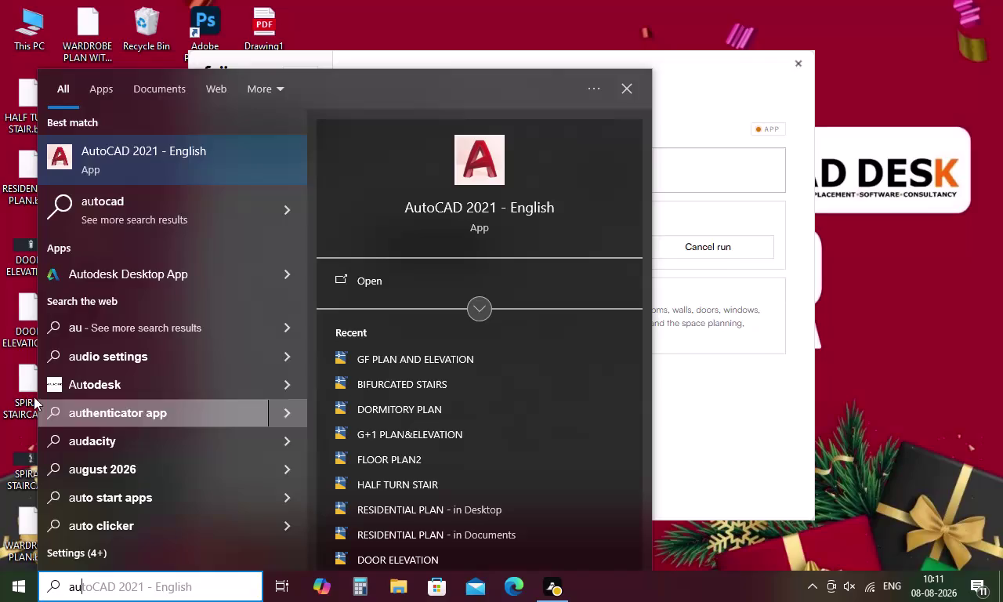
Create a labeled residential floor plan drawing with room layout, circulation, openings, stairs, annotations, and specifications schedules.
Launch AutoCAD 2021 - English from the Start menu search results.
double_click(128, 146)
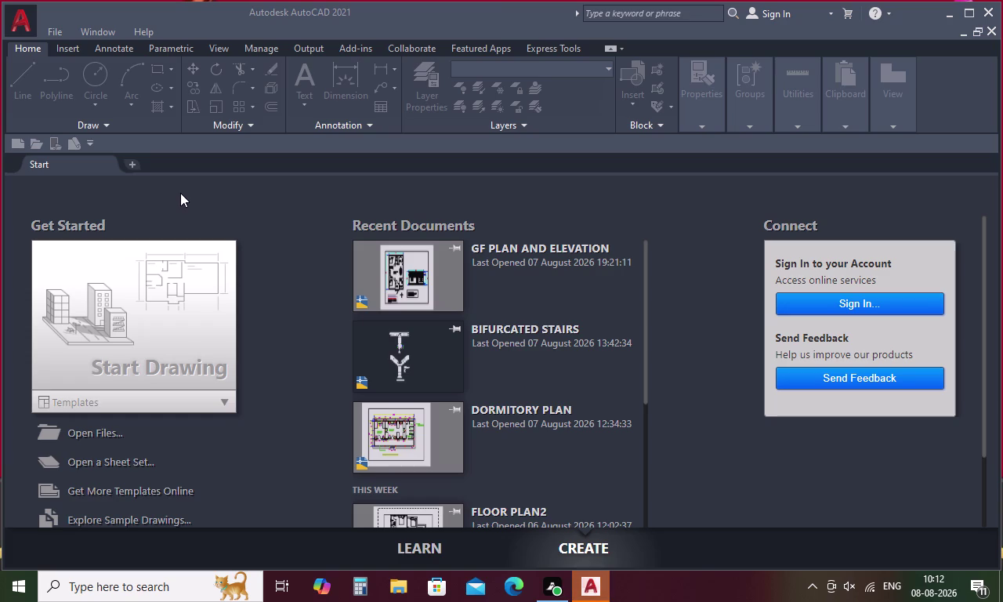
Open a new blank Drawing1 with Start Drawing on the start page.
double_click(145, 369)
double_click(145, 369)
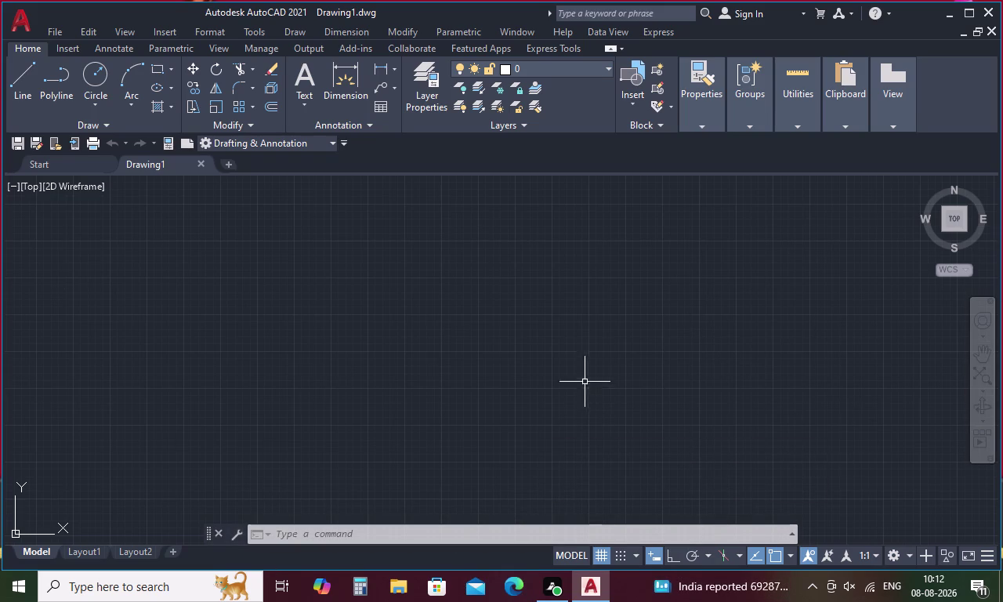
middle_drag(584, 378, 753, 397)
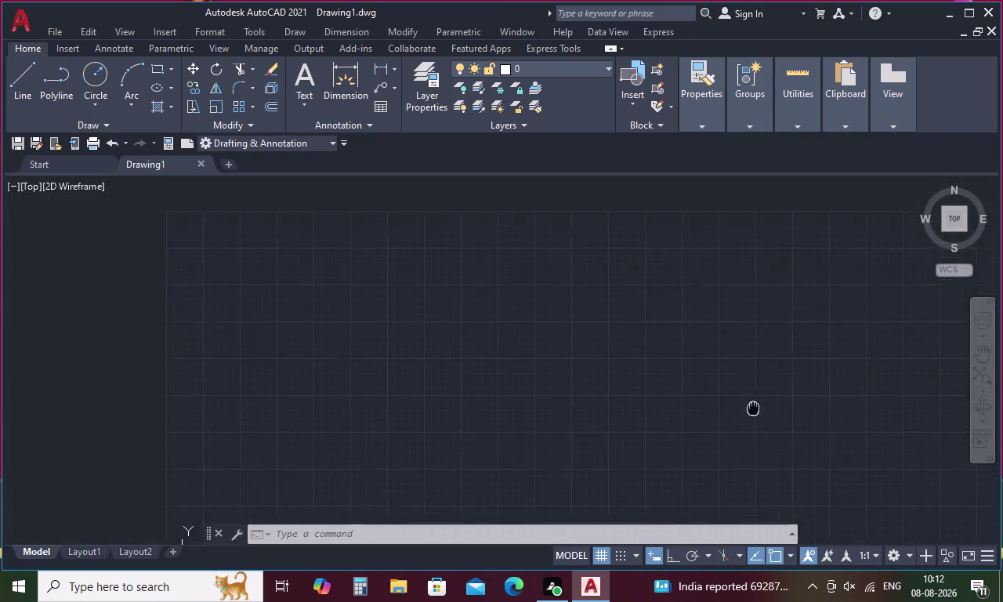
middle_drag(753, 397, 714, 555)
scroll(down, 3)
scroll(down, 3)
scroll(down, 3)
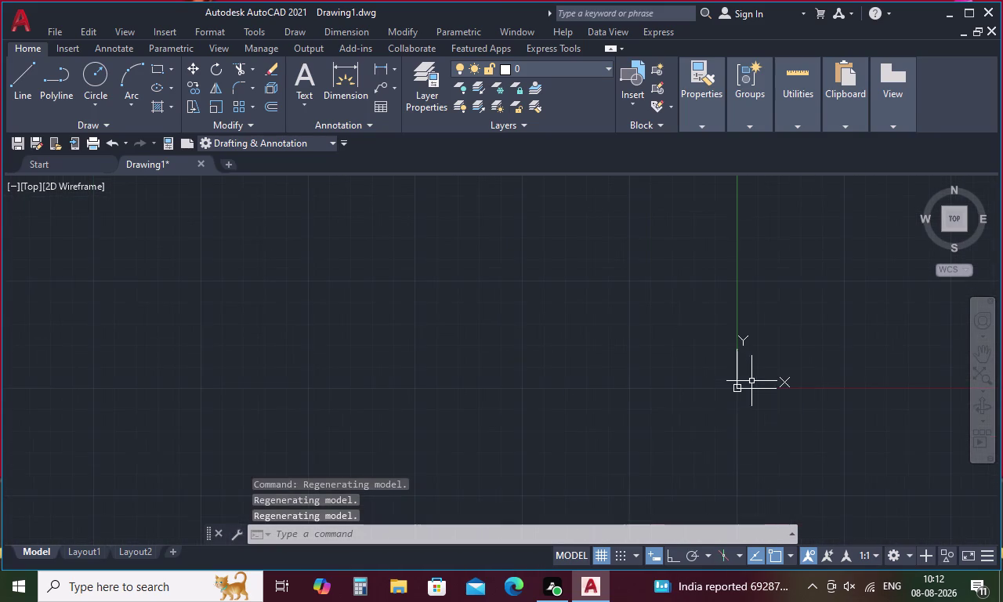
middle_drag(838, 358, 97, 522)
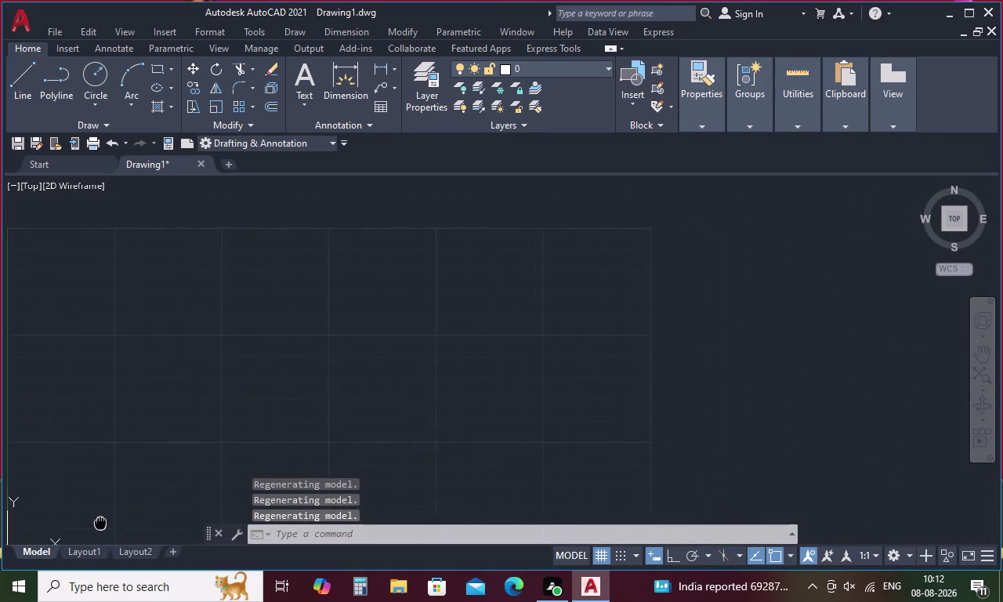
middle_drag(97, 522, 88, 524)
scroll(down, 3)
middle_drag(737, 348, 379, 449)
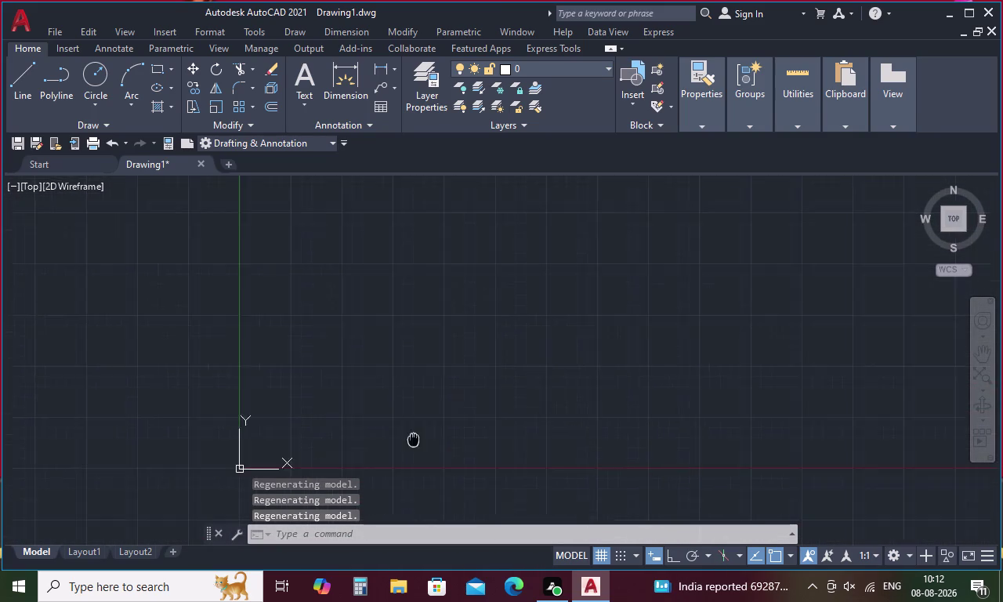
middle_drag(379, 449, 188, 509)
scroll(down, 3)
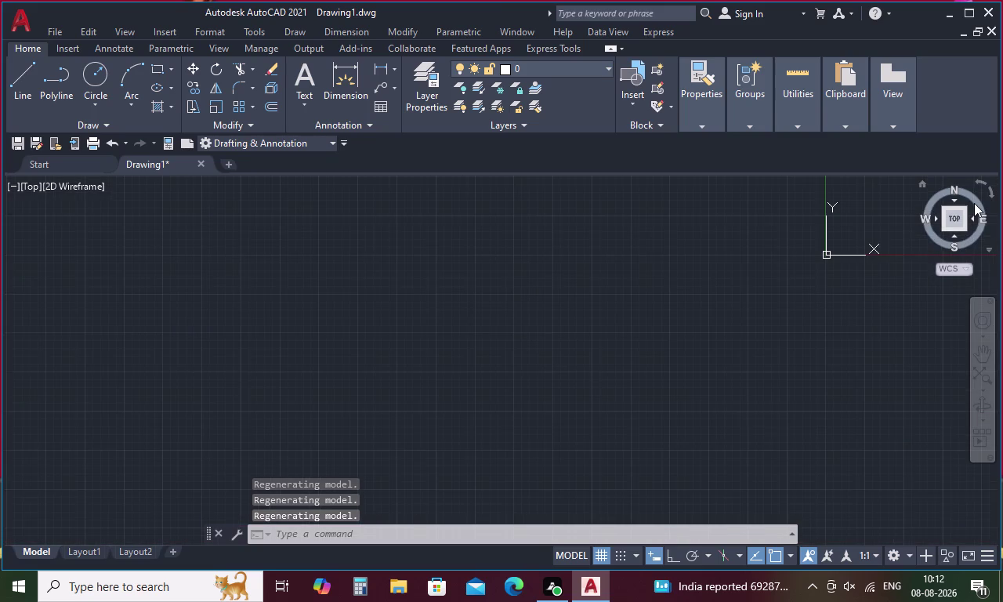
middle_drag(974, 203, 93, 471)
scroll(down, 3)
scroll(down, 3)
scroll(down, 3)
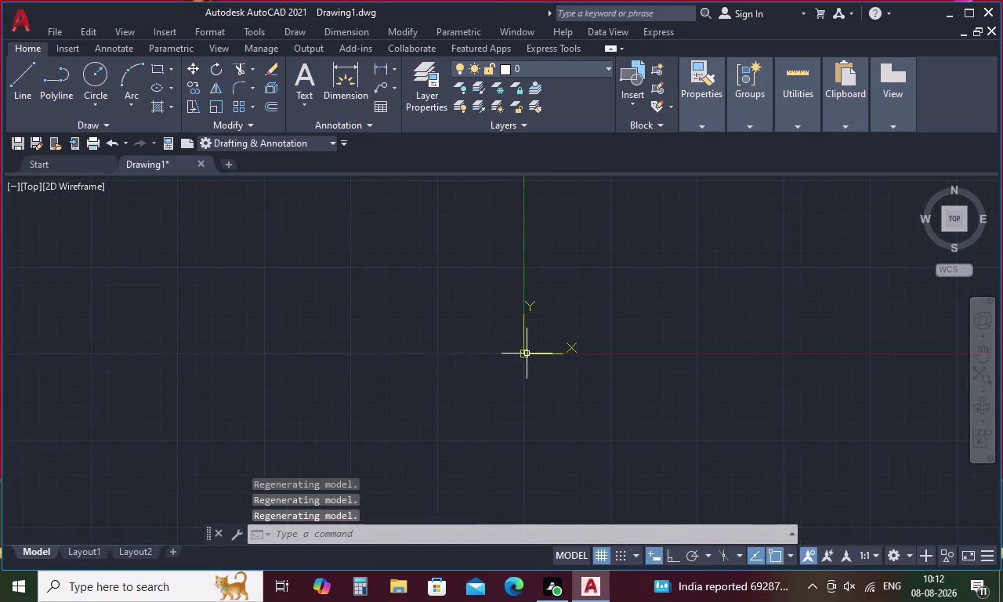
scroll(down, 3)
scroll(down, 3)
scroll(down, 3)
scroll(down, 3)
scroll(down, 3)
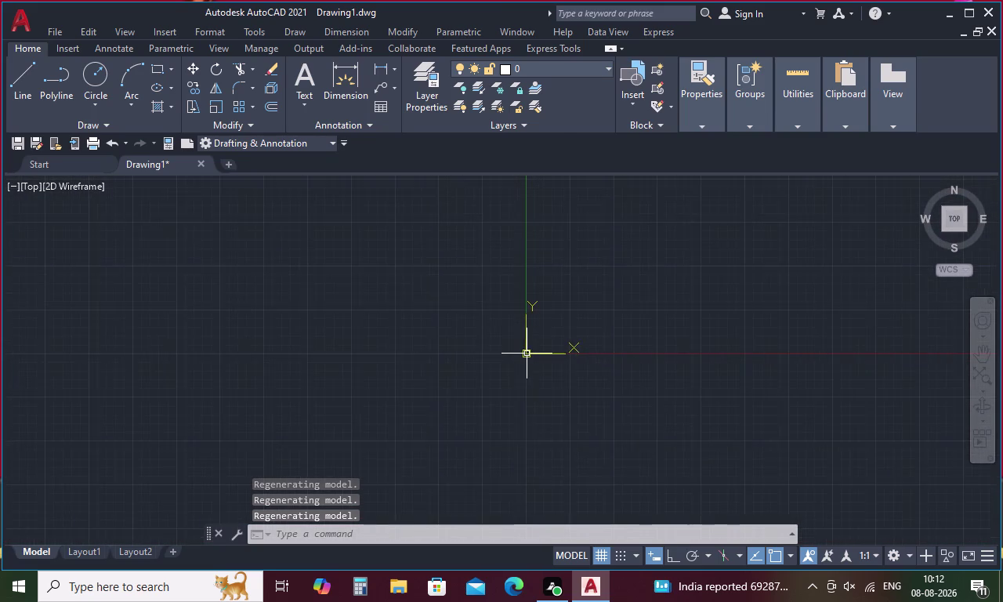
scroll(down, 3)
scroll(down, 3)
scroll(down, 3)
scroll(down, 3)
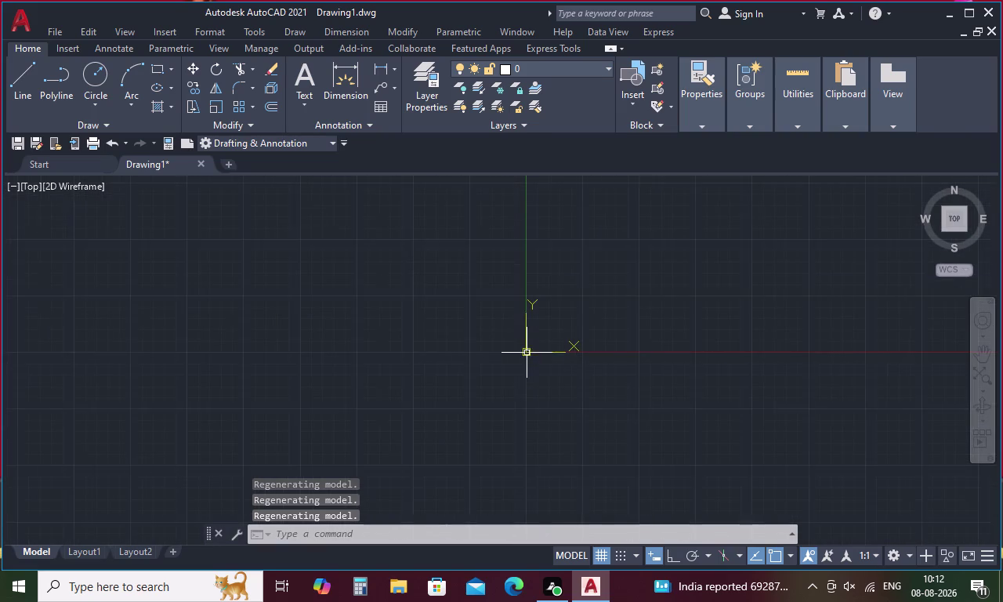
scroll(down, 3)
middle_drag(532, 351, 21, 496)
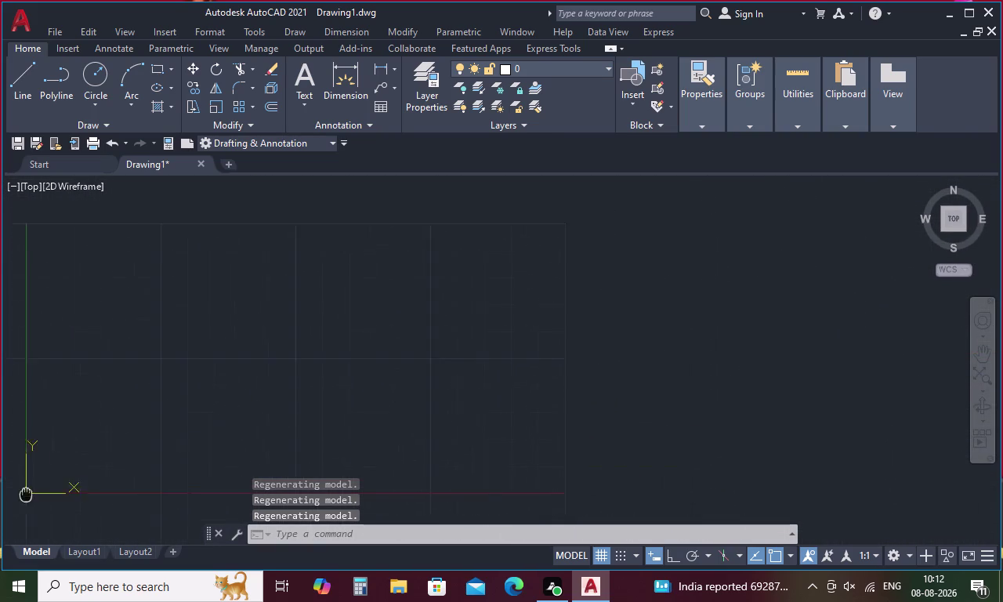
middle_drag(22, 495, 16, 498)
scroll(down, 3)
scroll(up, 3)
scroll(down, 3)
scroll(up, 3)
scroll(down, 3)
scroll(up, 3)
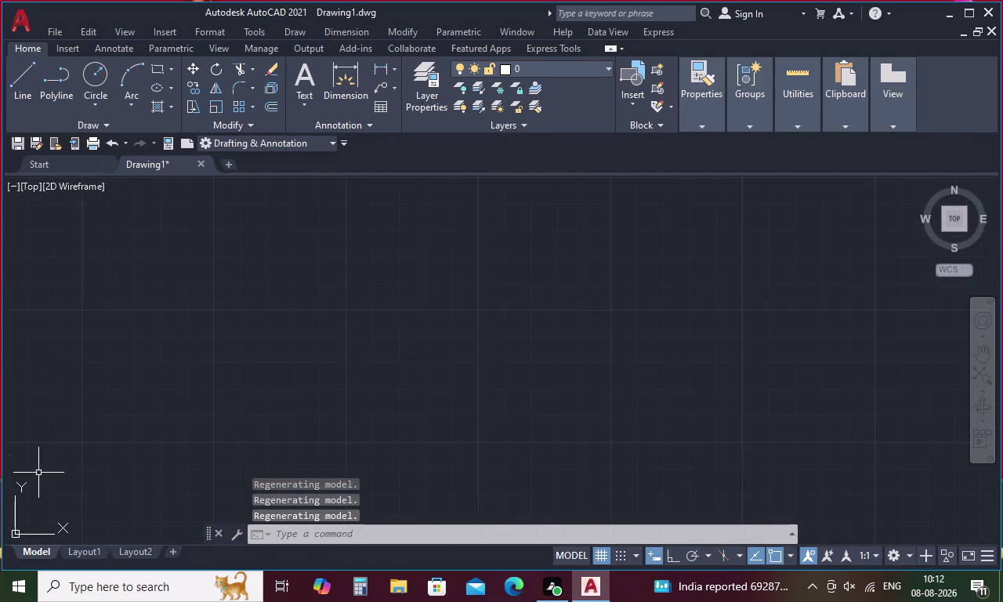
scroll(up, 3)
scroll(up, 3)
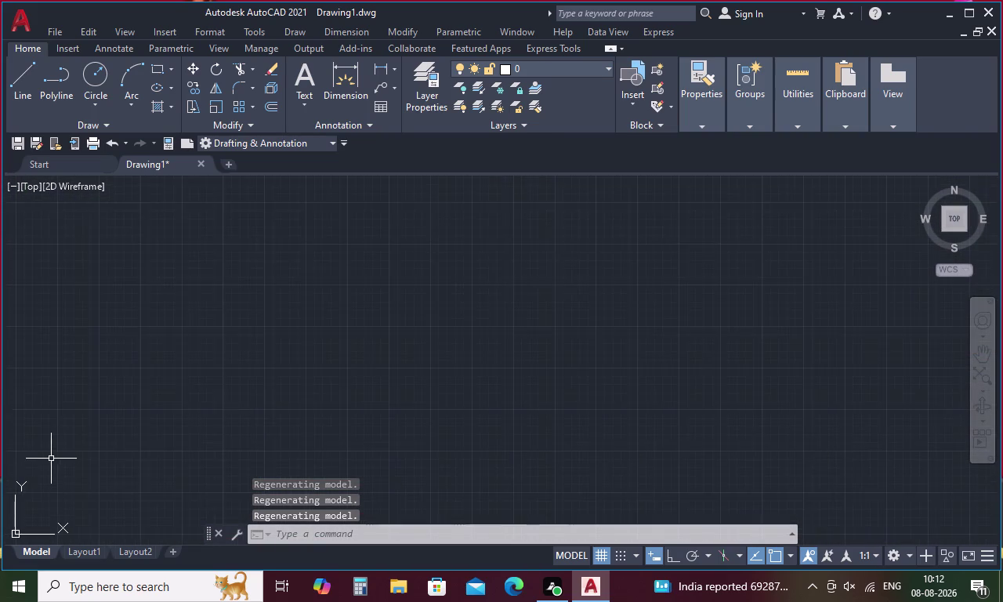
scroll(up, 3)
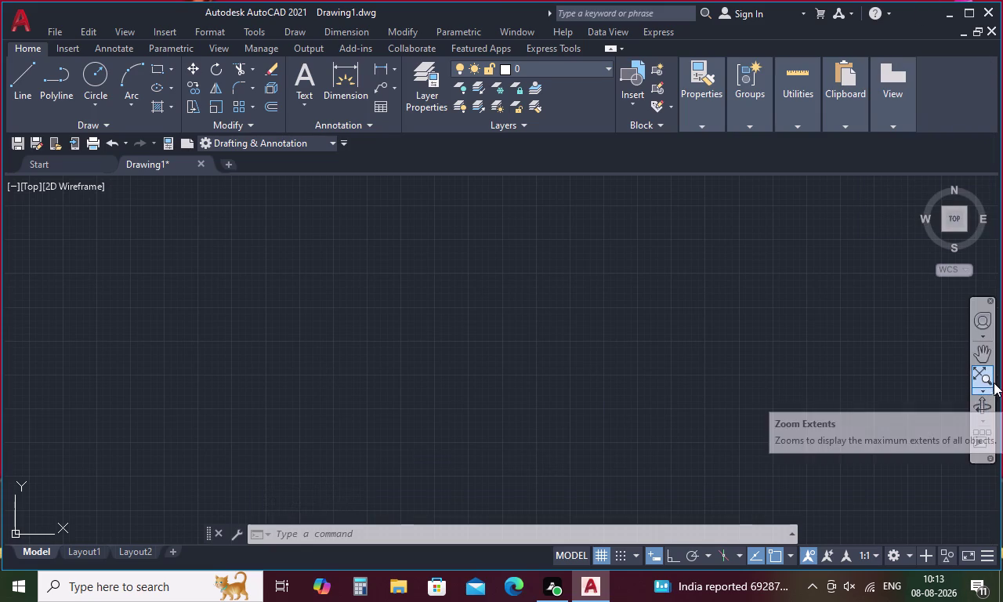
key(Escape)
text(l)
key(space)
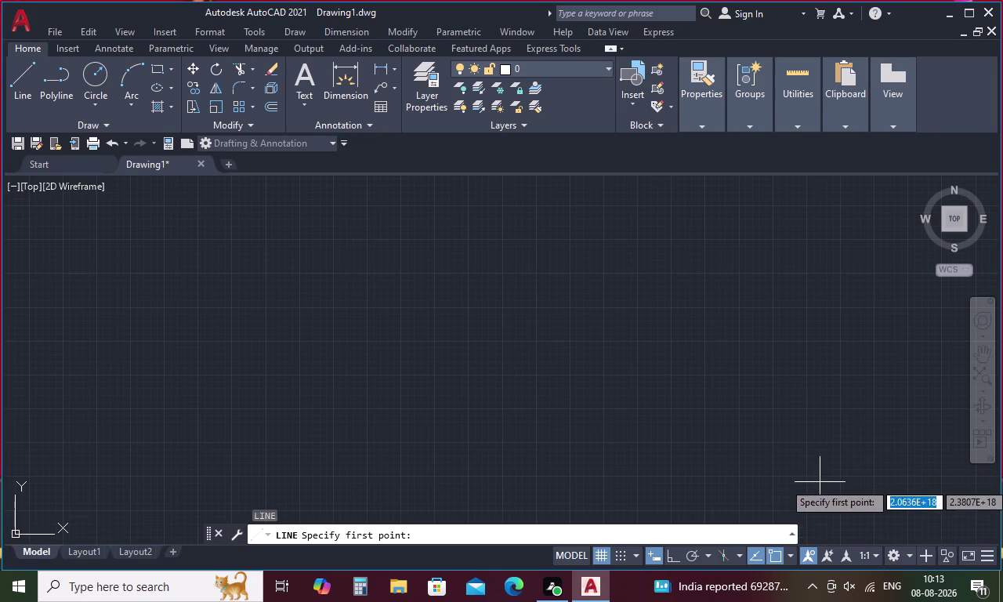
key(Escape)
key(l)
key(space)
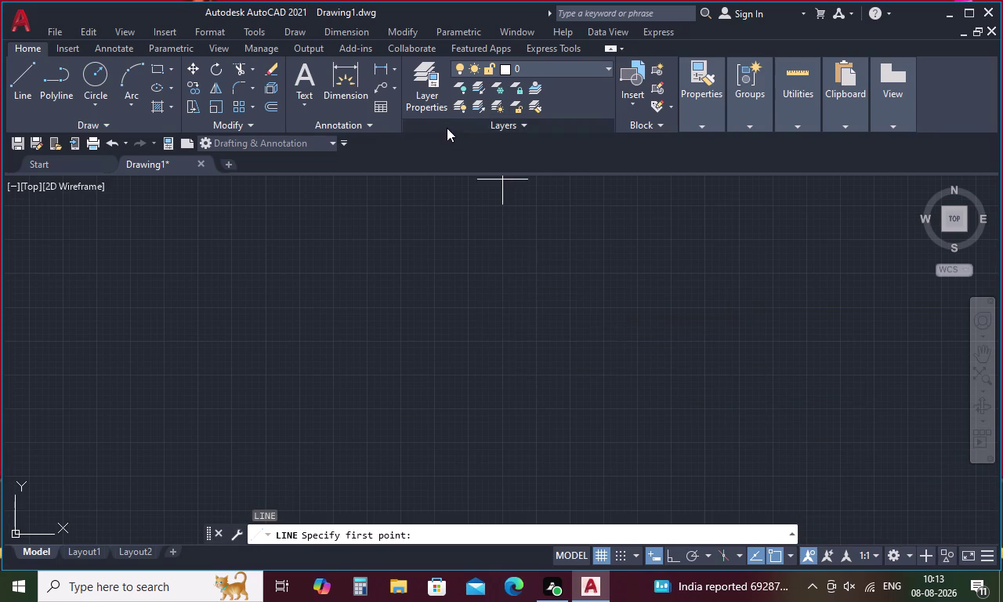
click(385, 227)
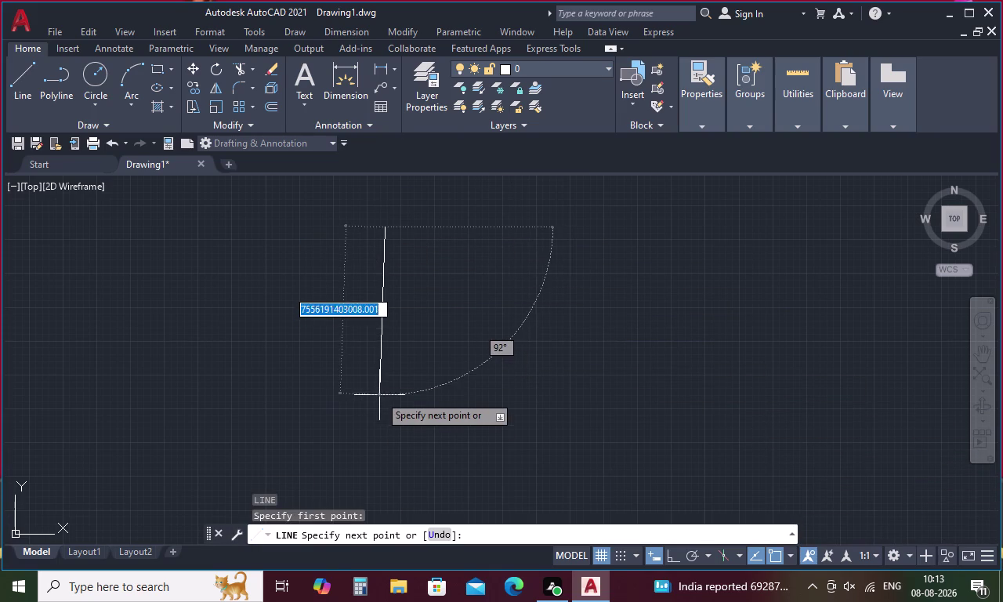
key(F8)
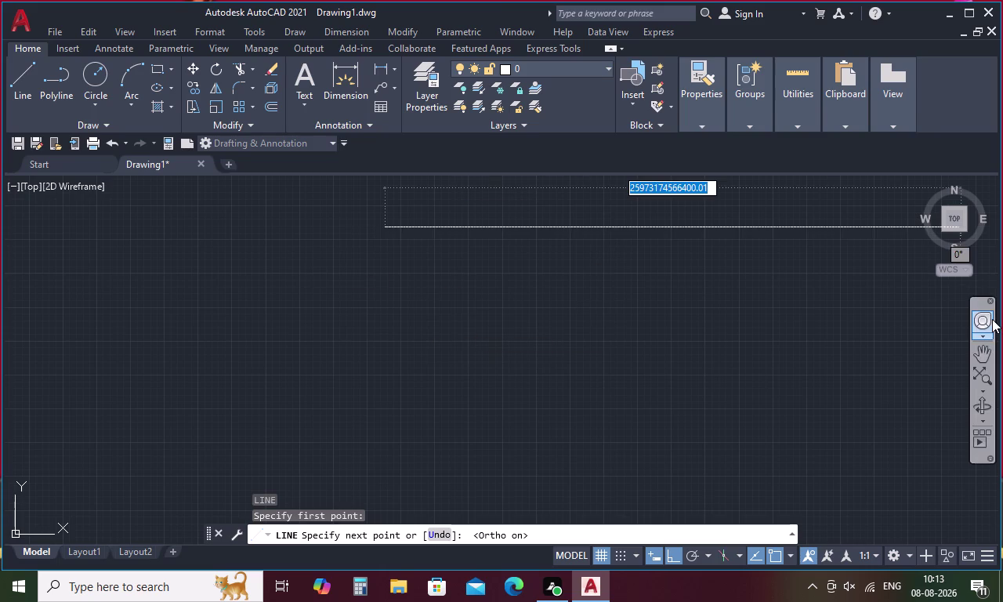
text(11)
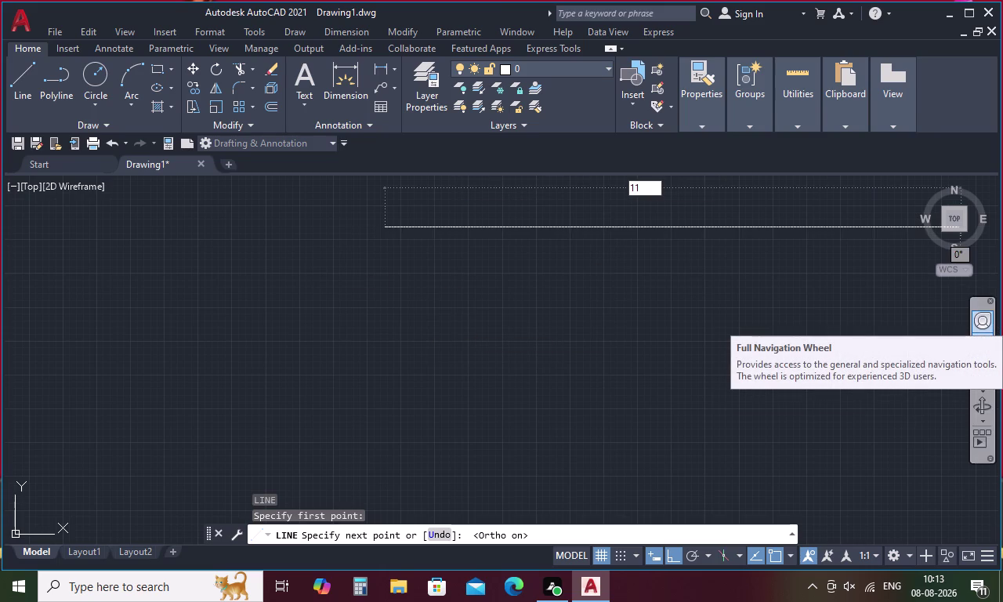
key(apostrophe)
text(6)
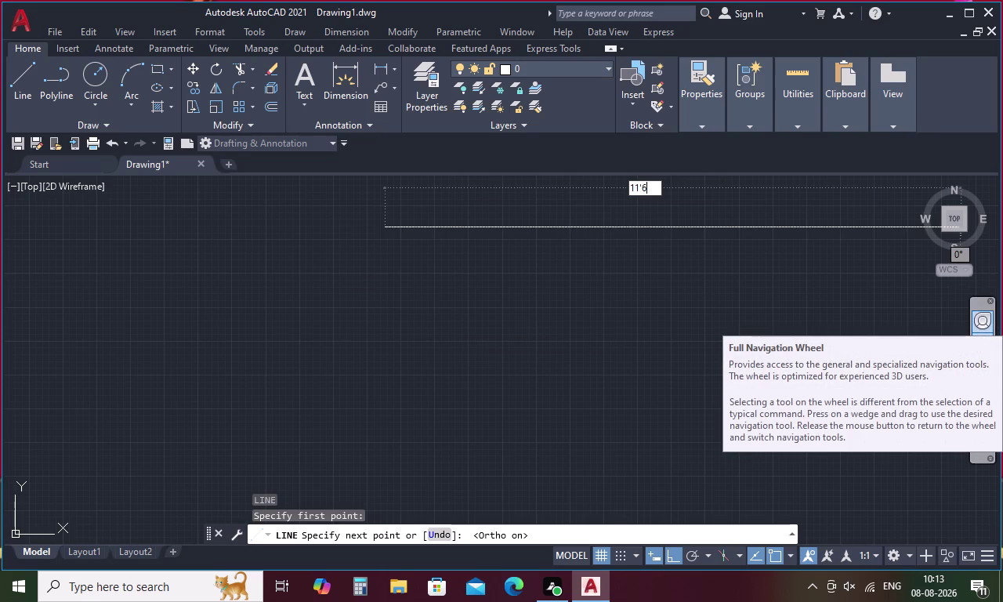
text(0")
key(Return)
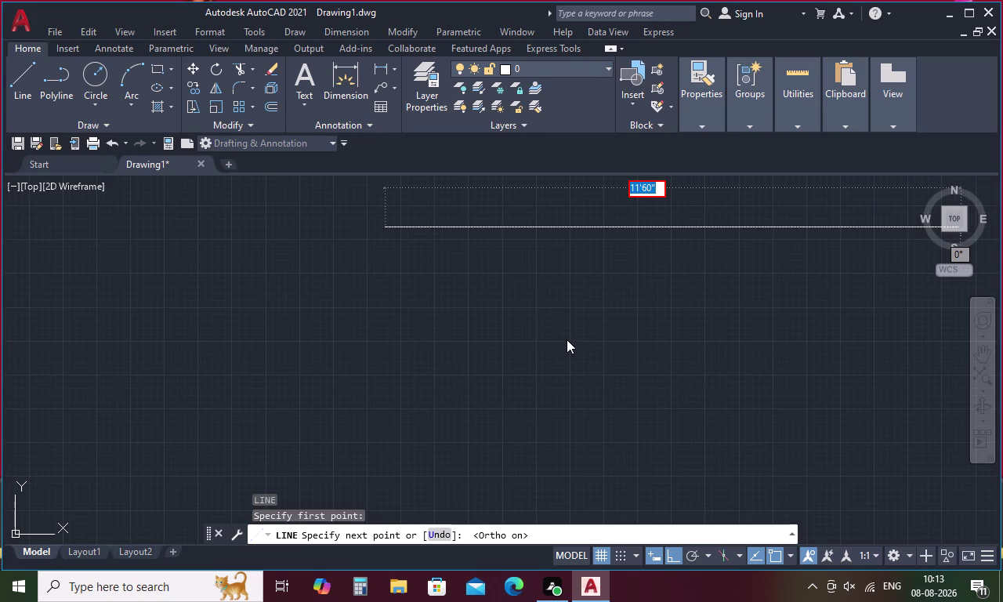
key(Escape)
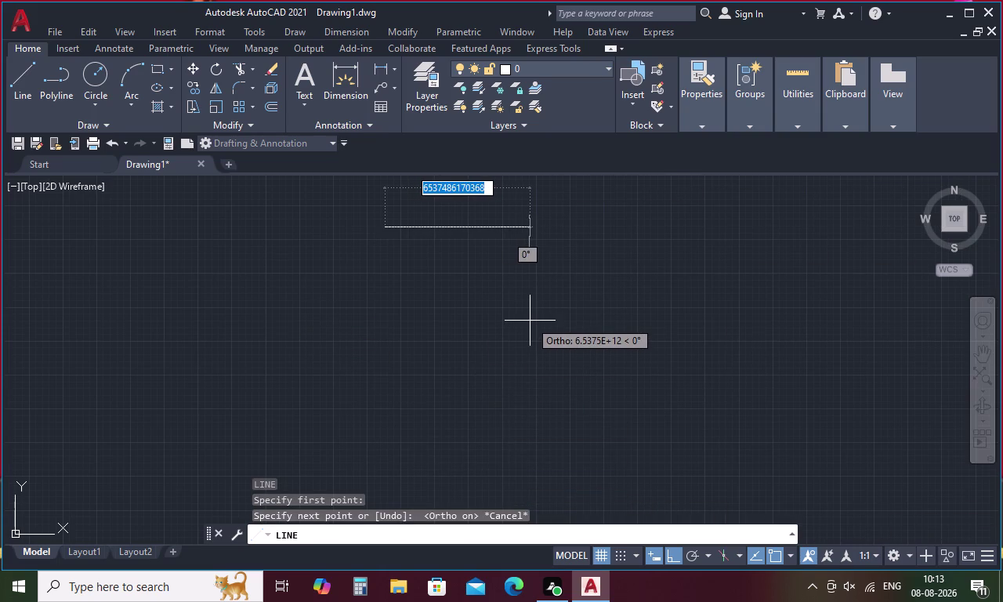
key(Escape)
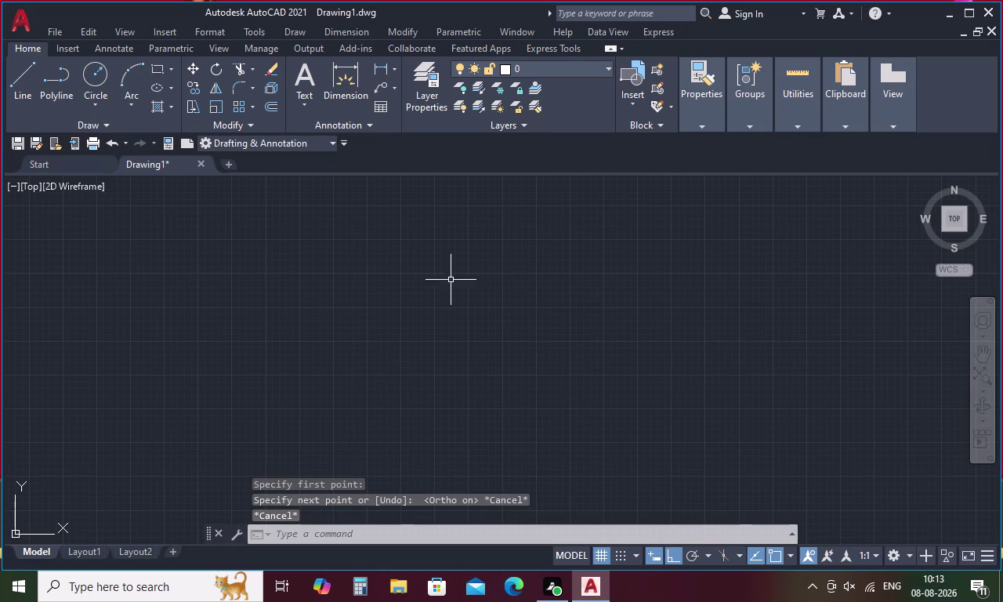
Zoom to show the whole drawing area and pan the origin toward the lower left.
scroll(up, 3)
scroll(down, 3)
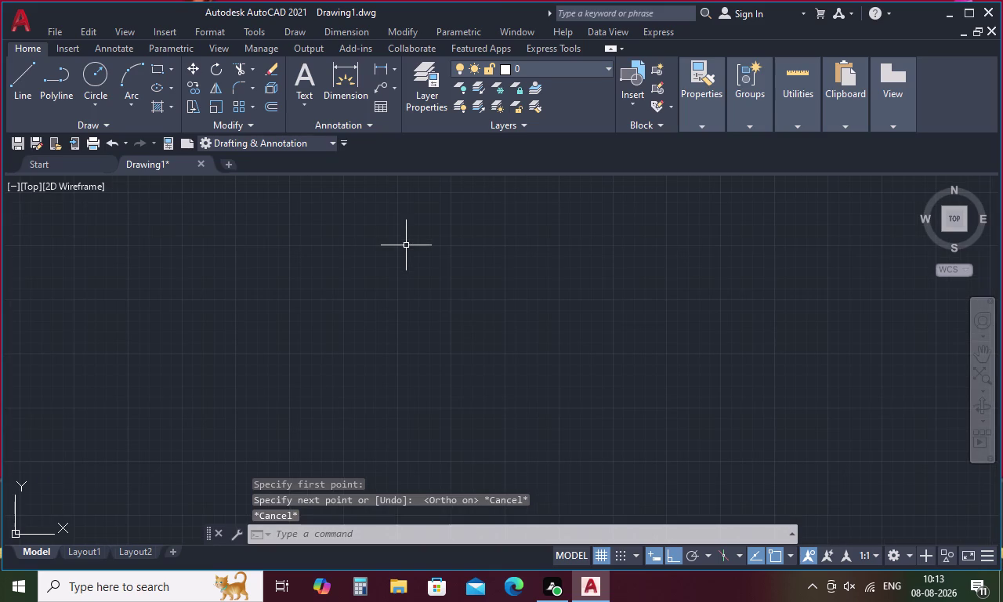
key(z)
key(space)
key(a)
key(space)
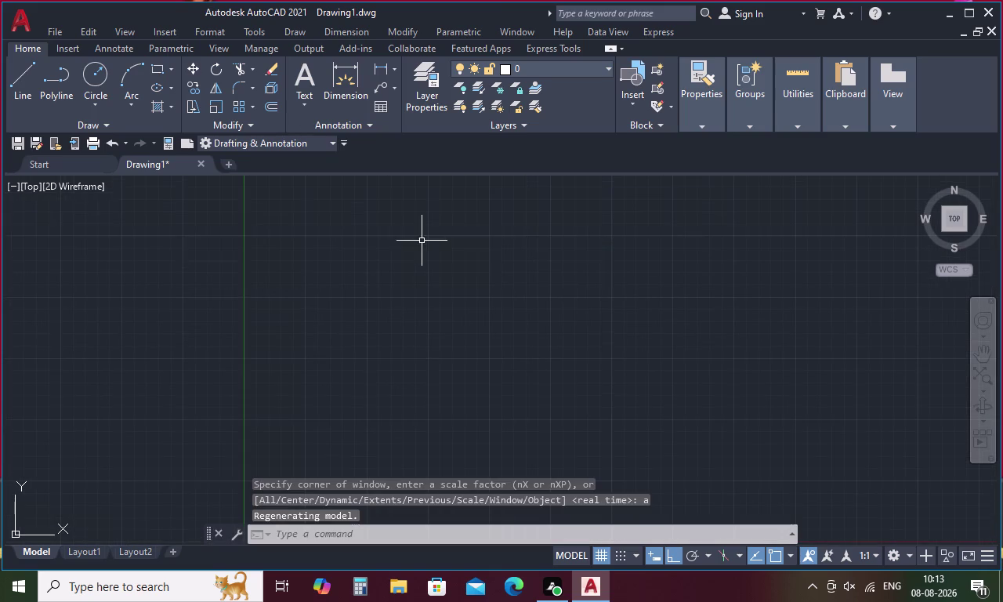
scroll(down, 3)
middle_drag(499, 247, 202, 397)
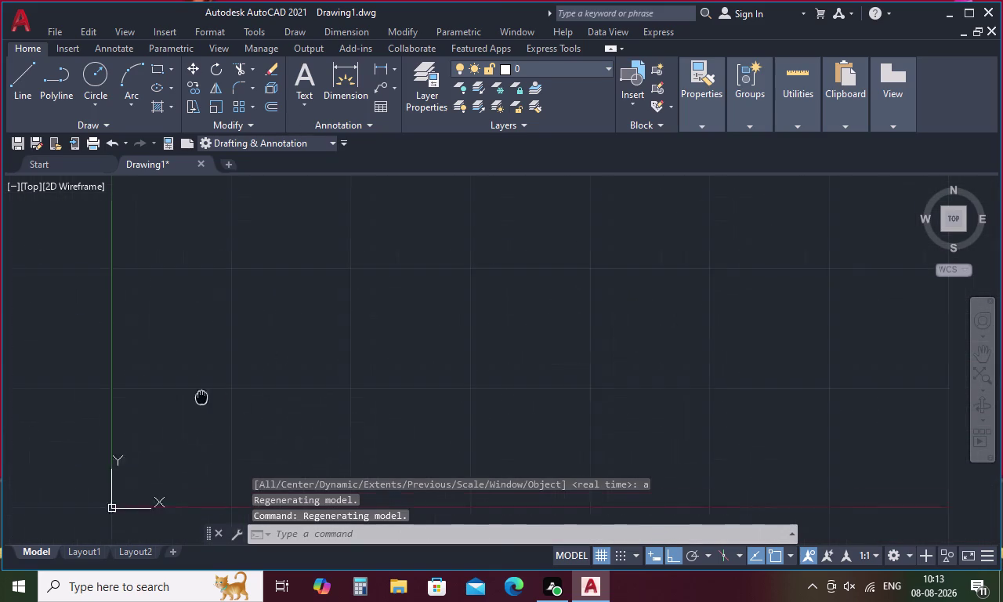
middle_drag(201, 397, 117, 460)
Start a 25' wall line from a picked point, then cancel it.
text(l)
key(space)
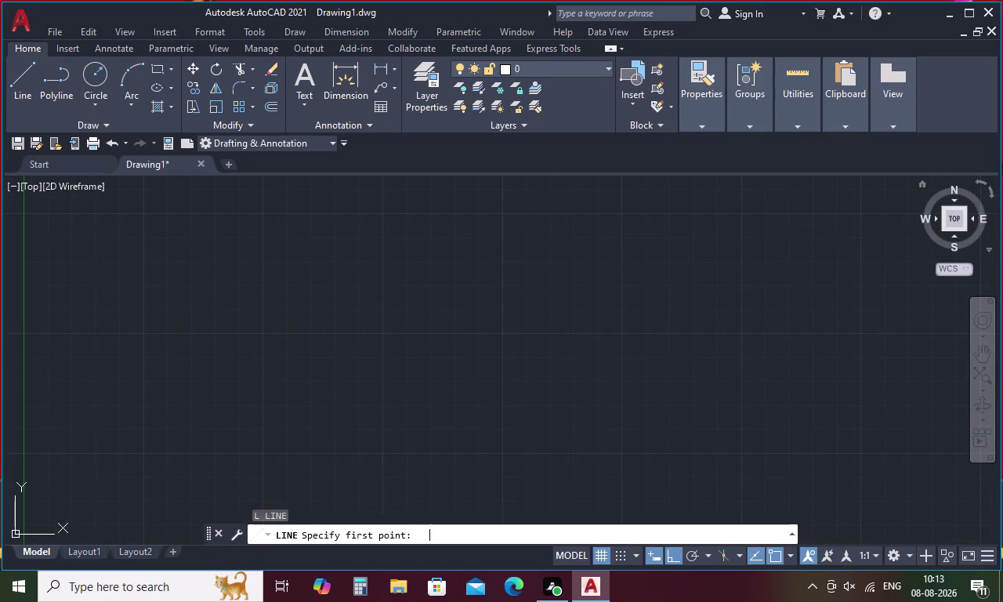
click(290, 241)
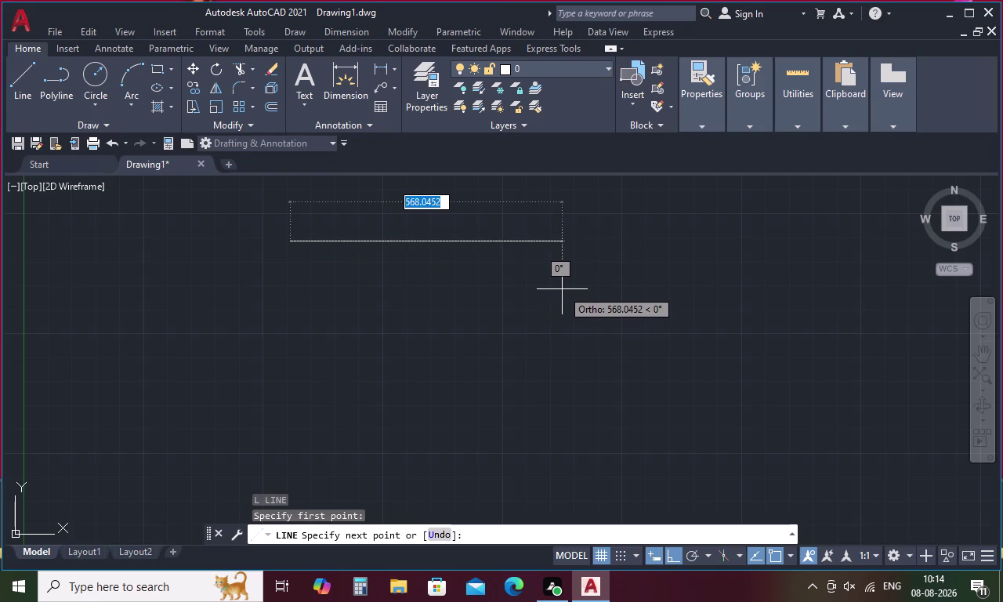
text(25)
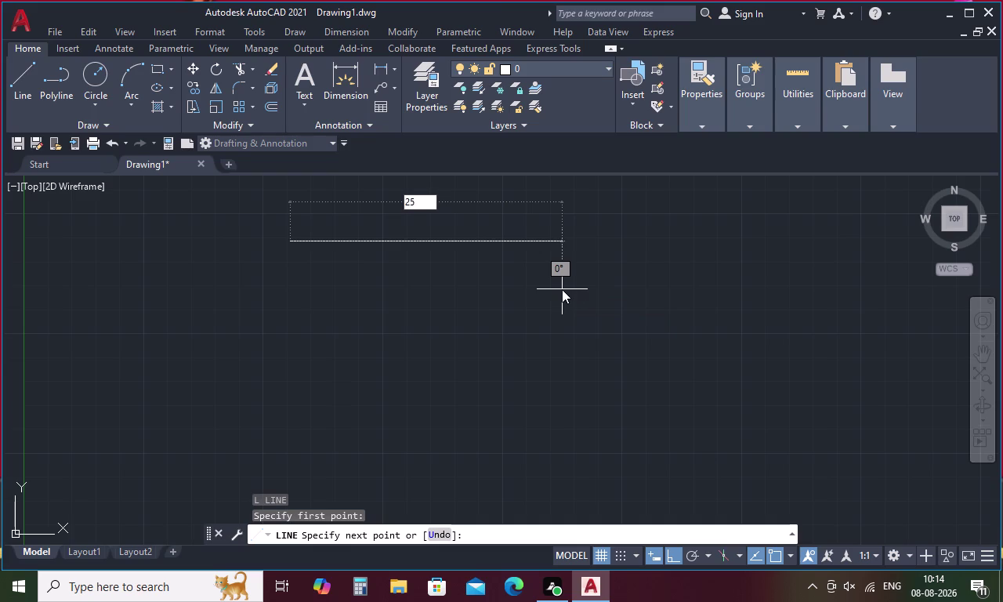
text(')
key(space)
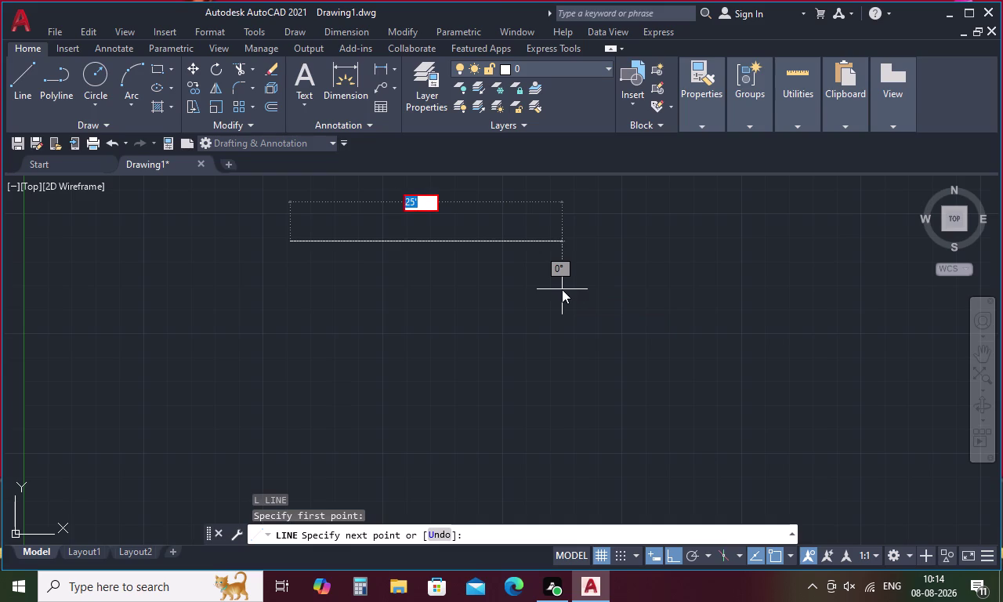
key(Escape)
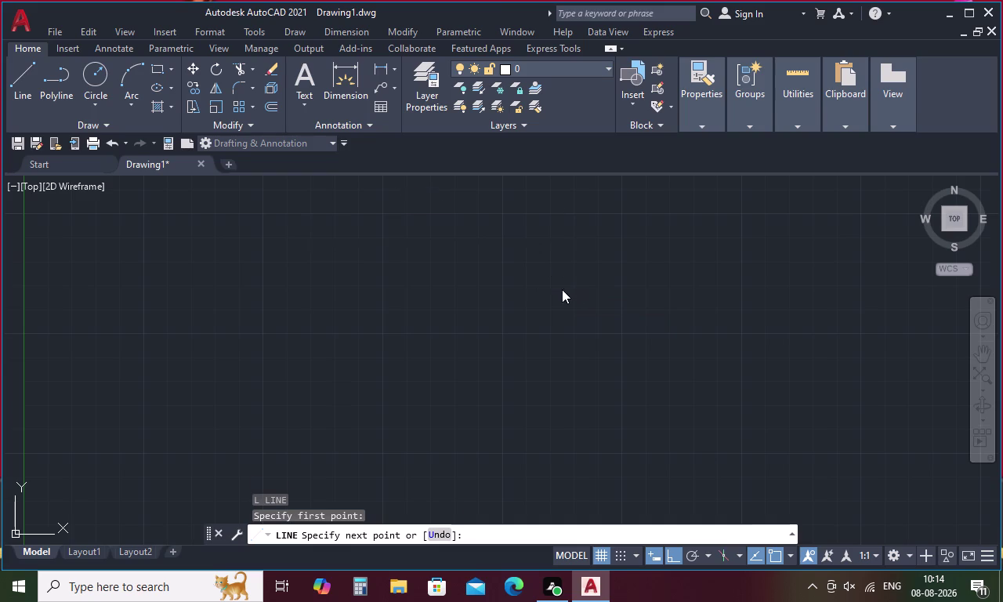
key(Escape)
Open the Drawing Units dialog with the UN alias.
text(u)
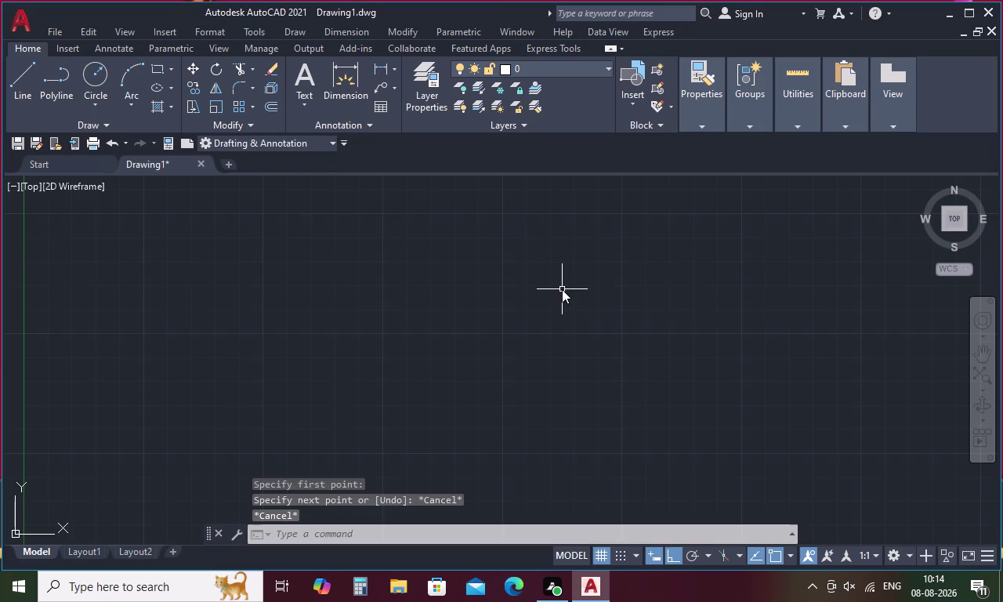
text(n)
key(space)
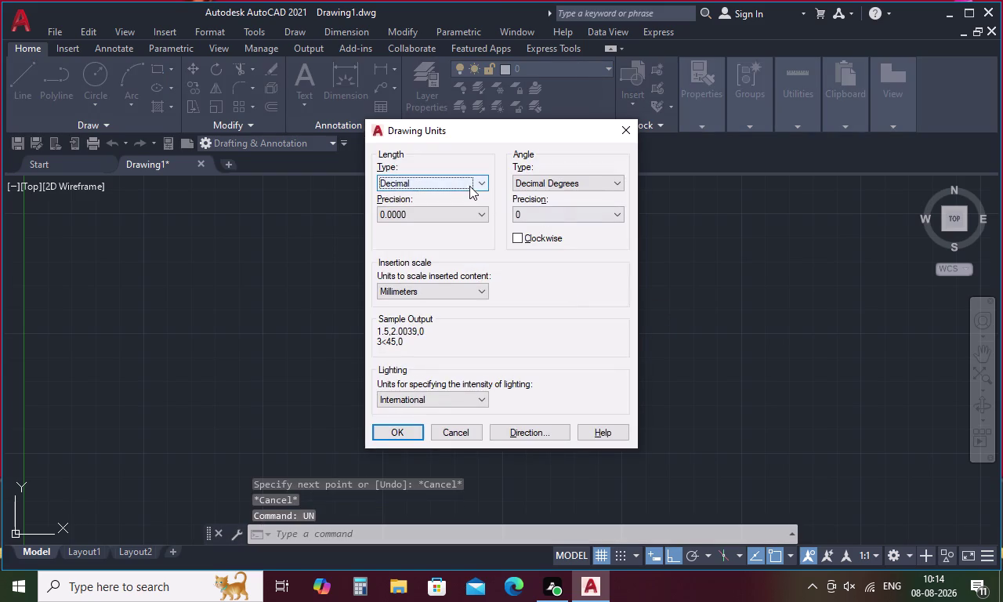
Set length units to Engineering with 0'-0.0" precision and Inches insertion scale.
click(472, 184)
click(474, 212)
click(478, 285)
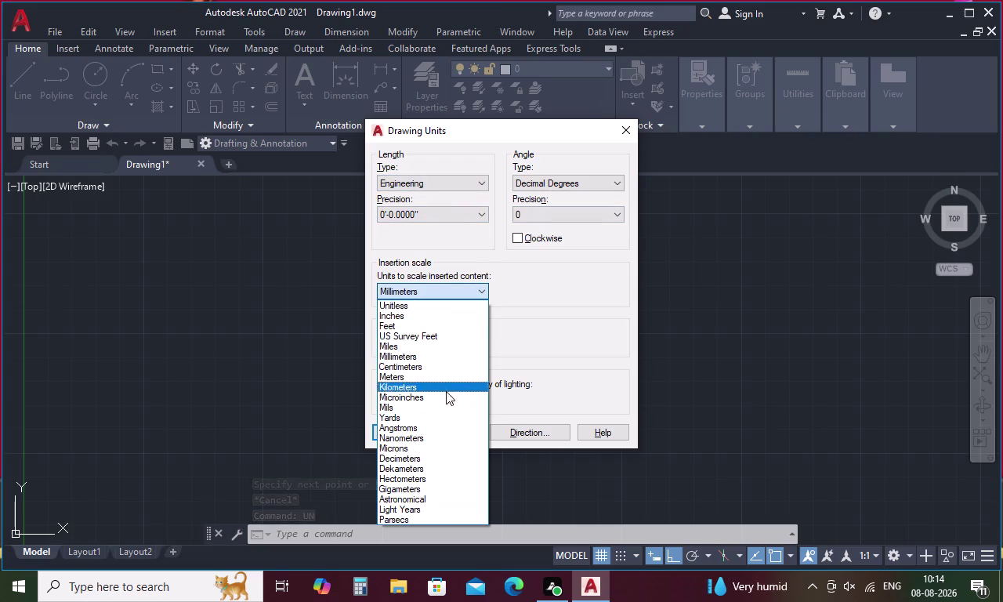
click(446, 316)
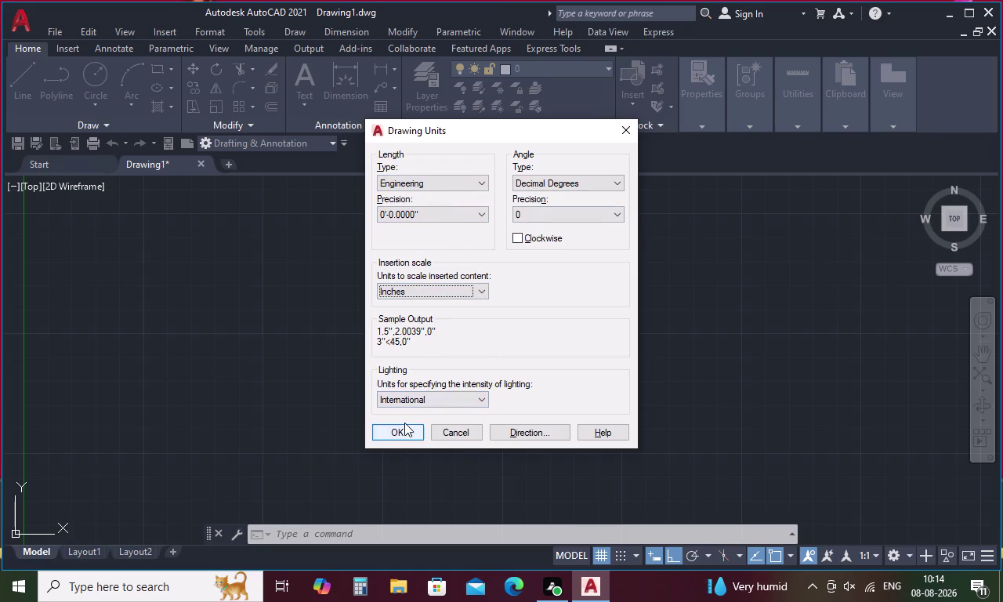
click(480, 217)
click(470, 239)
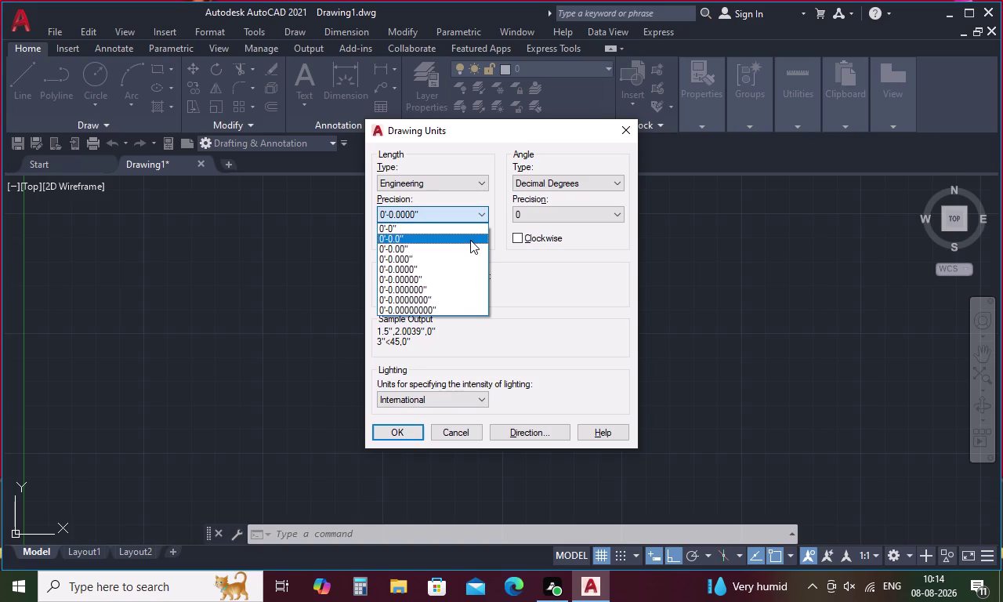
click(397, 439)
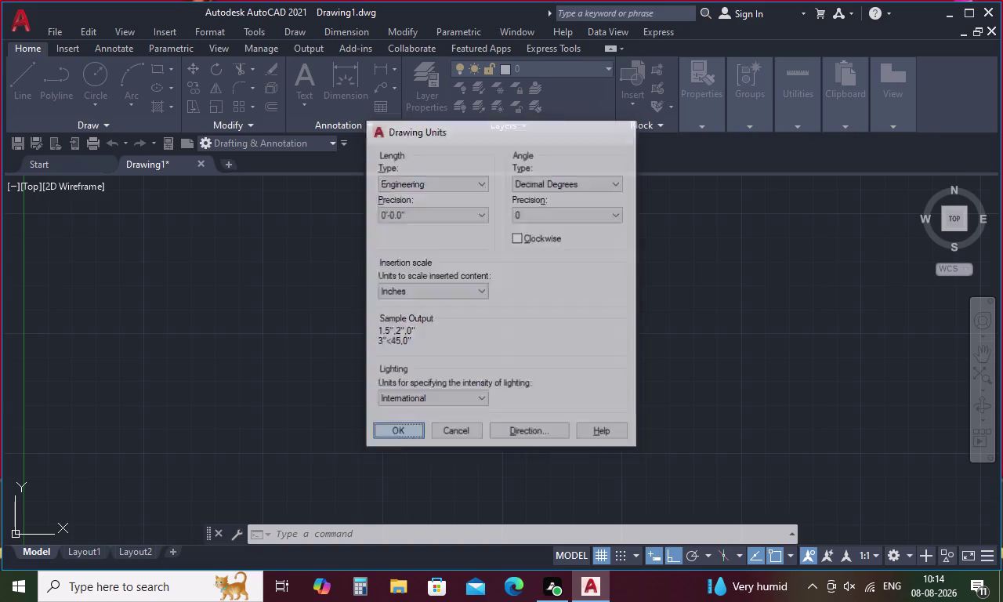
key(l)
key(space)
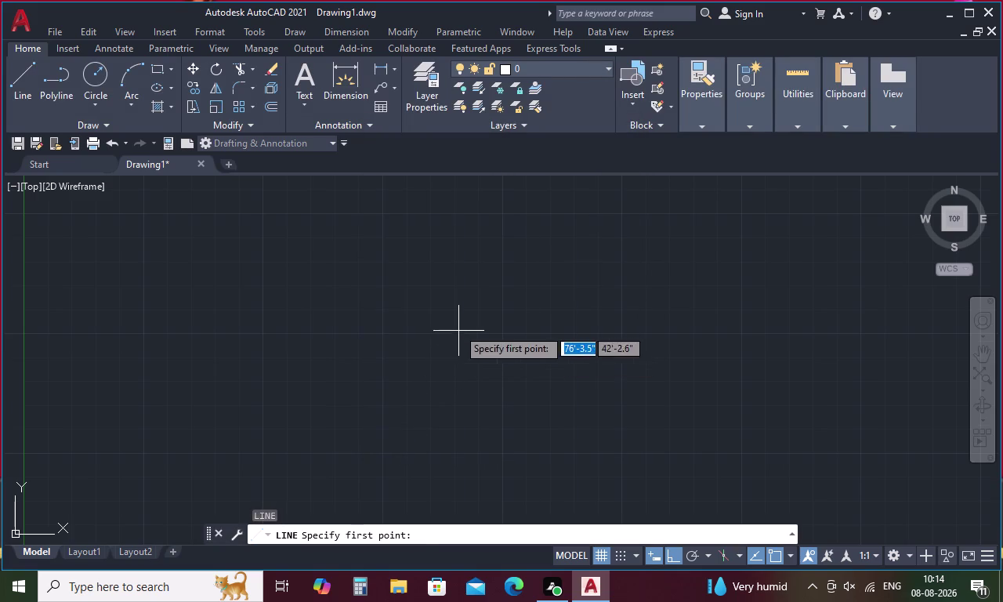
Draw the 25' top side and the 43'-6.5" side of the wall outline.
click(432, 274)
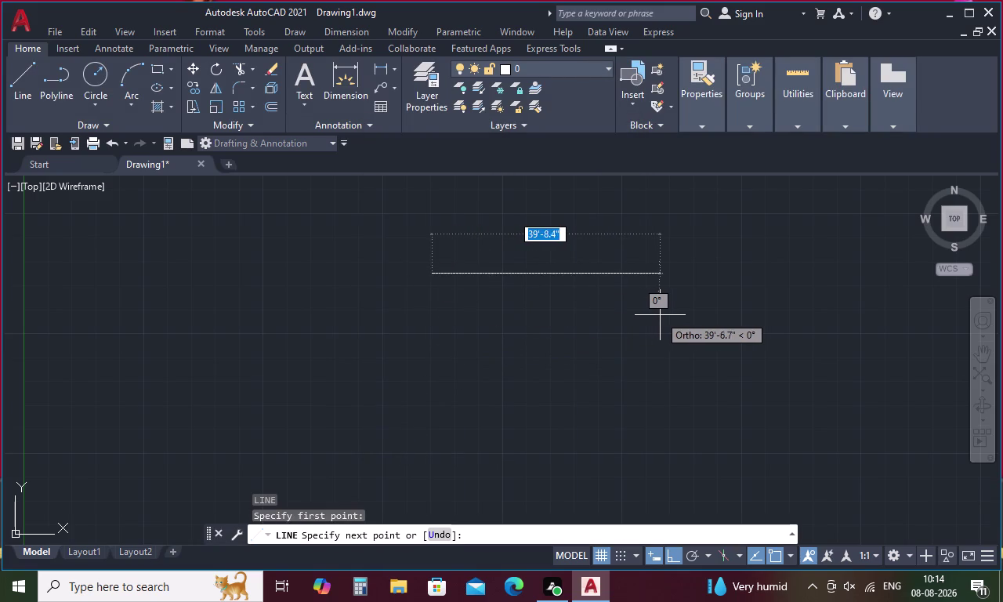
text(25)
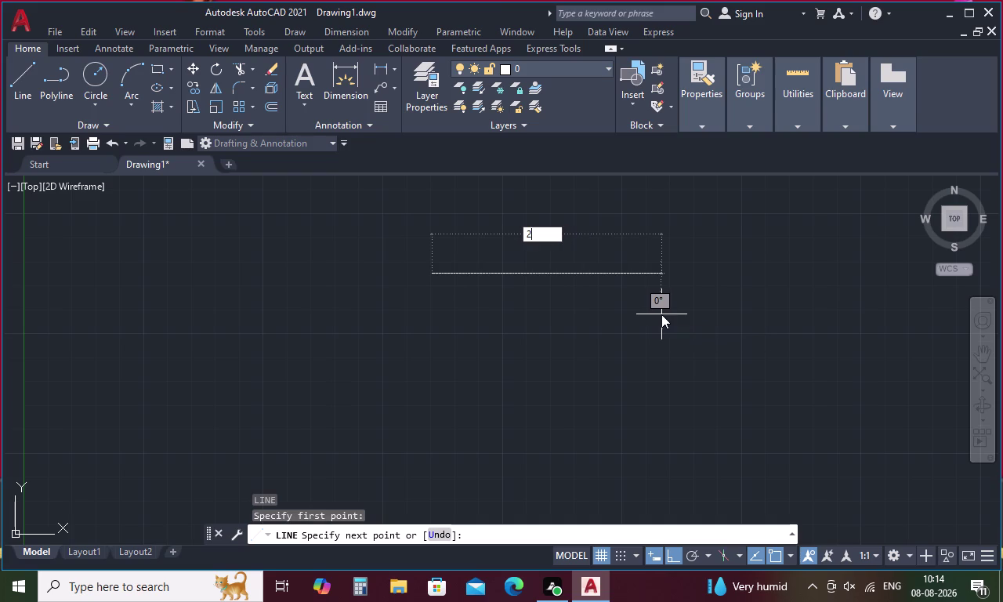
text(')
key(space)
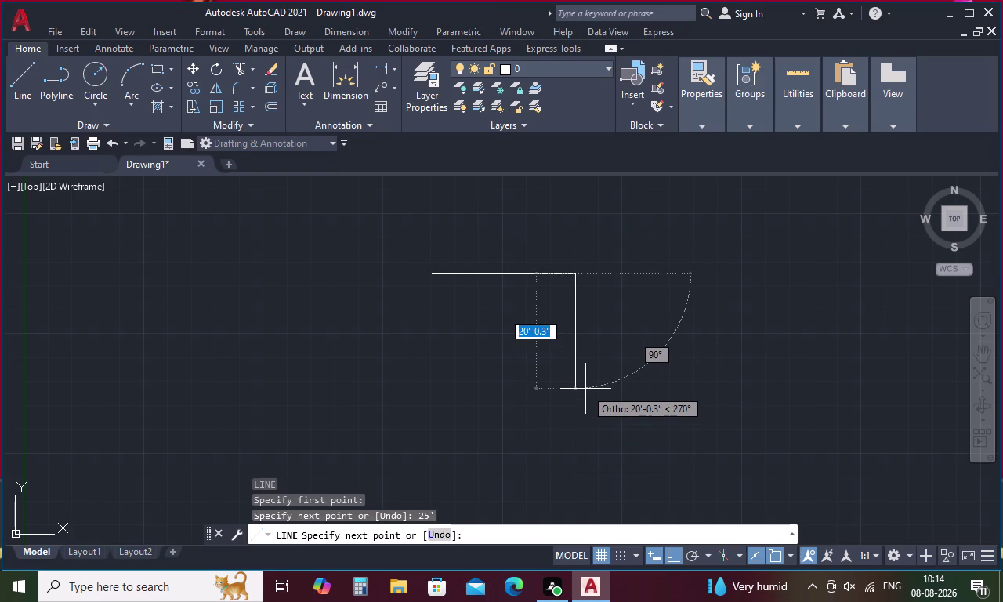
text(43)
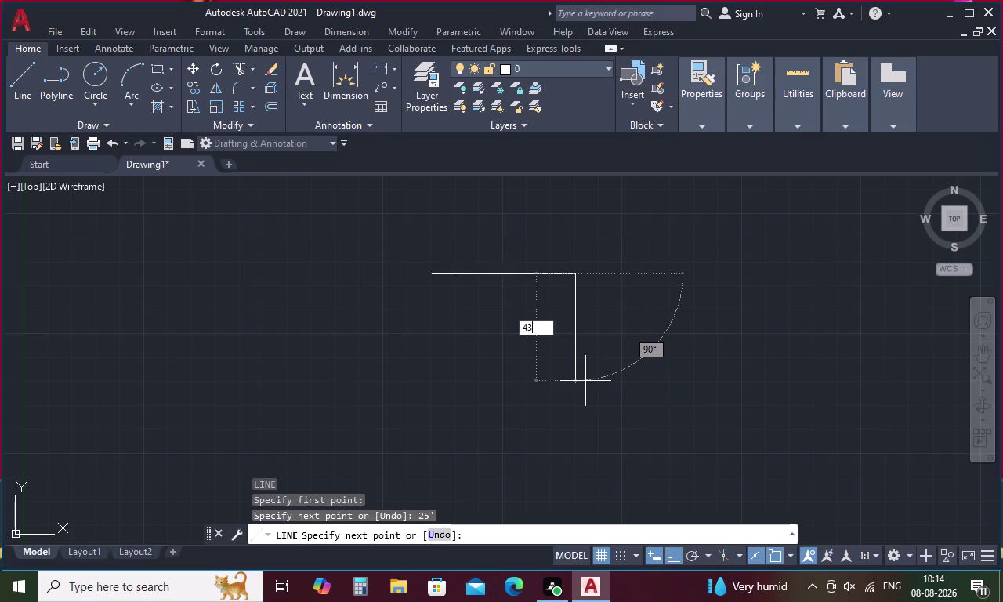
key(apostrophe)
text(6.)
key(5)
key(shift+quotedbl)
key(Return)
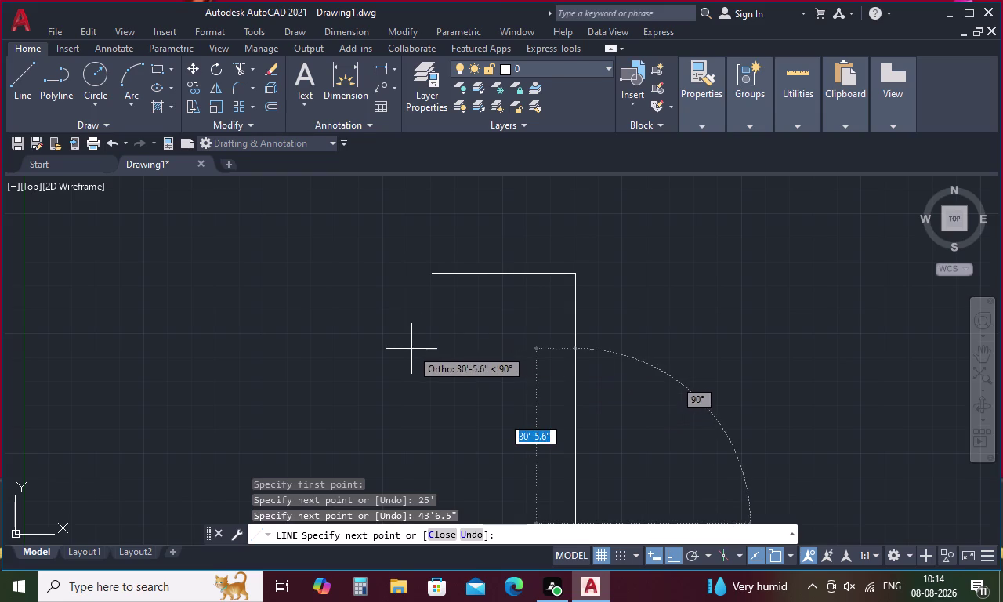
Draw the 25' bottom side and close the outline at the starting corner.
scroll(down, 3)
middle_drag(412, 349, 515, 293)
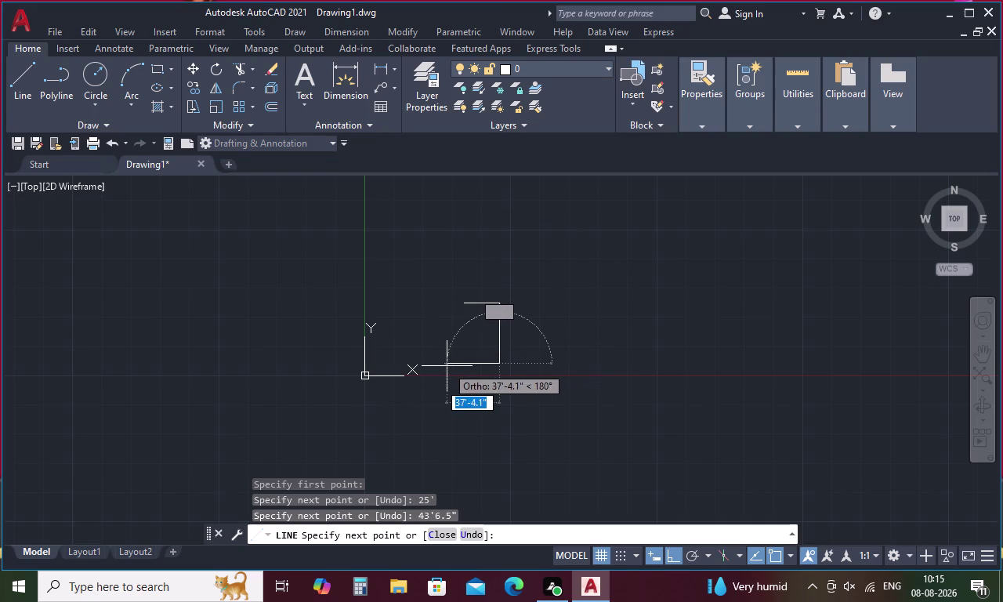
text(25)
text(')
key(space)
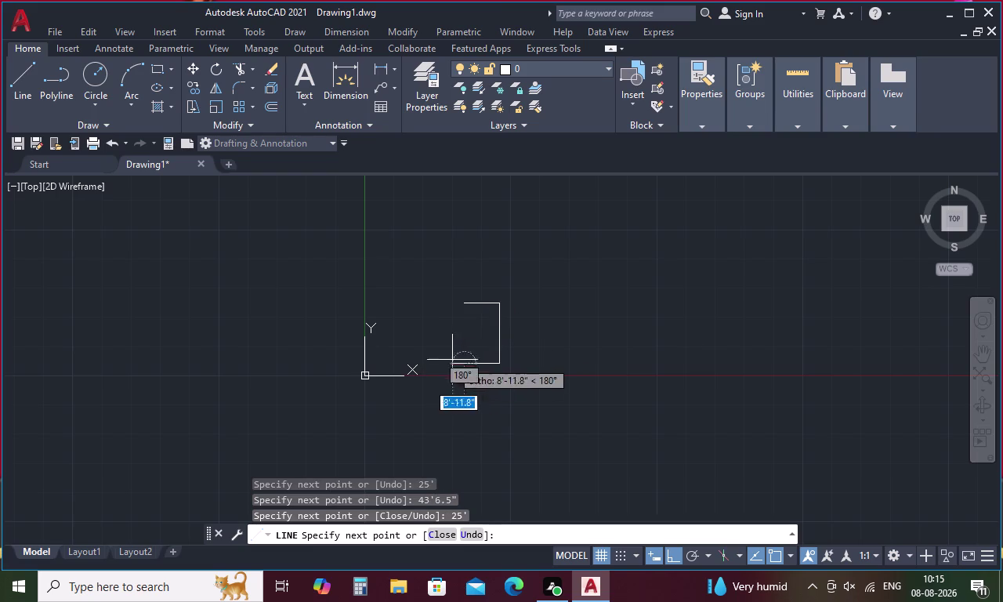
click(463, 300)
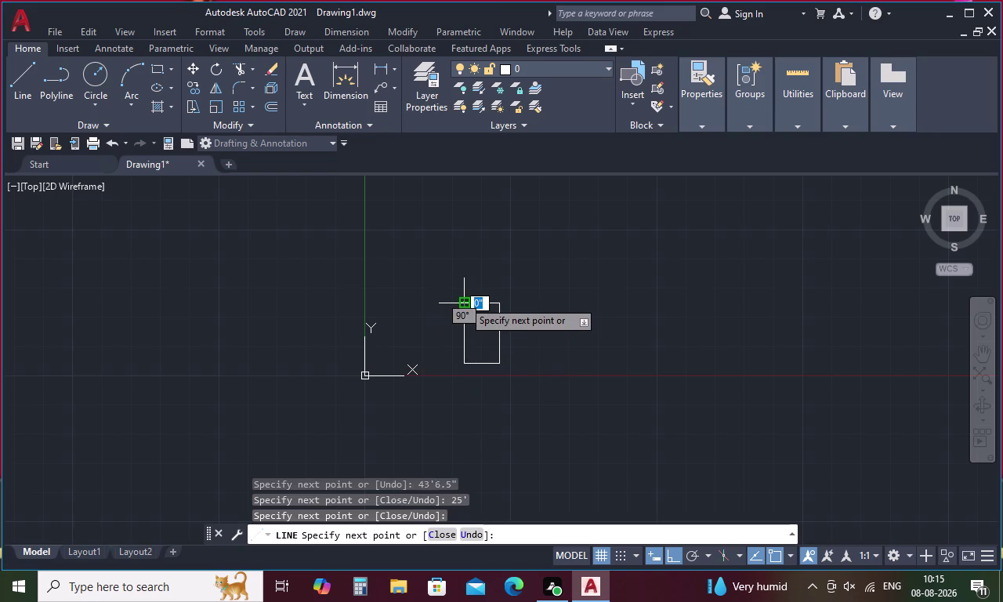
key(Escape)
text(o)
key(space)
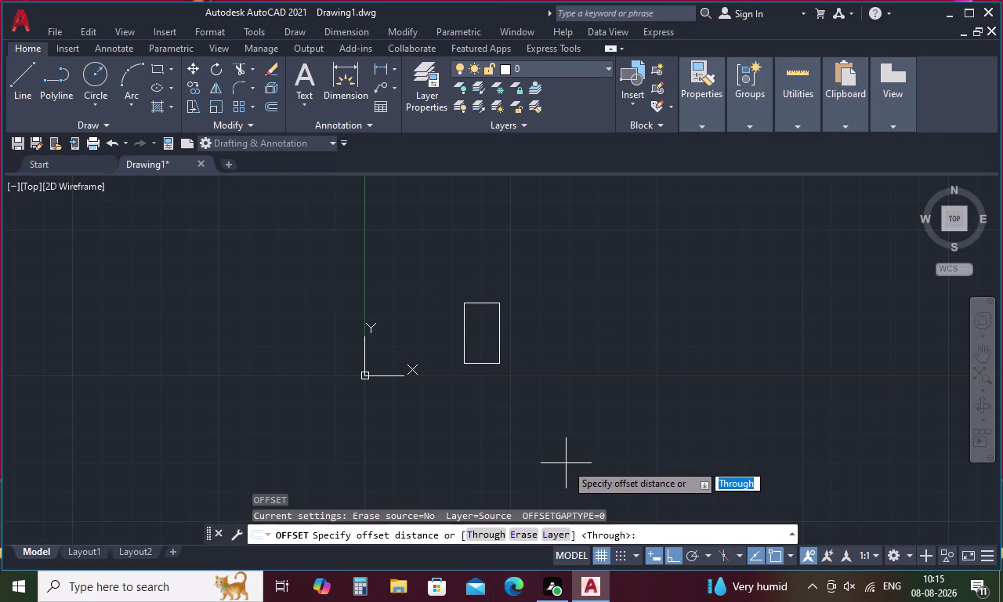
Set the offset distance to 9 and copy the right and bottom sides inward.
scroll(up, 3)
middle_drag(502, 399, 502, 416)
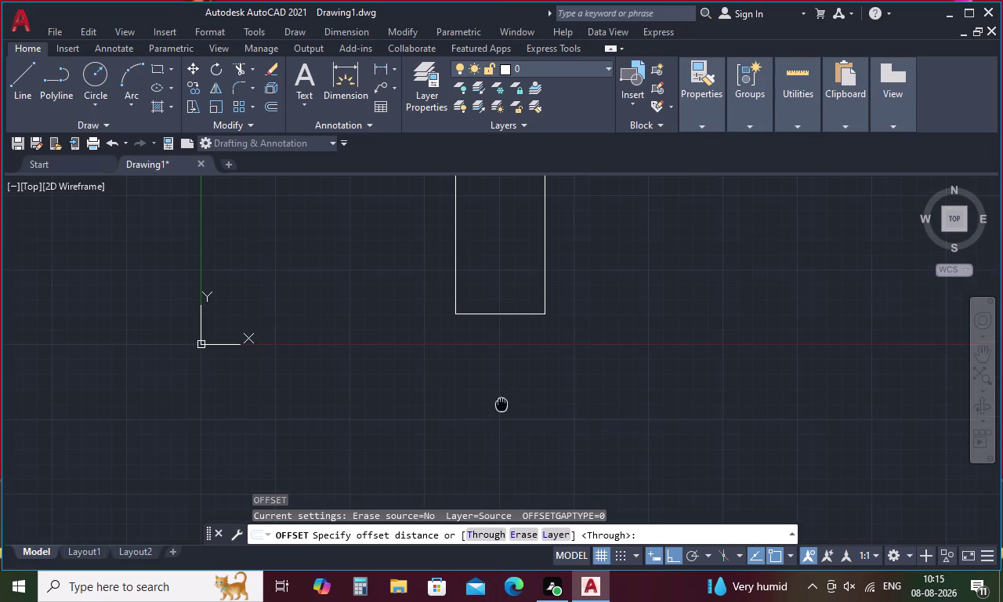
middle_drag(501, 416, 501, 544)
key(Escape)
key(o)
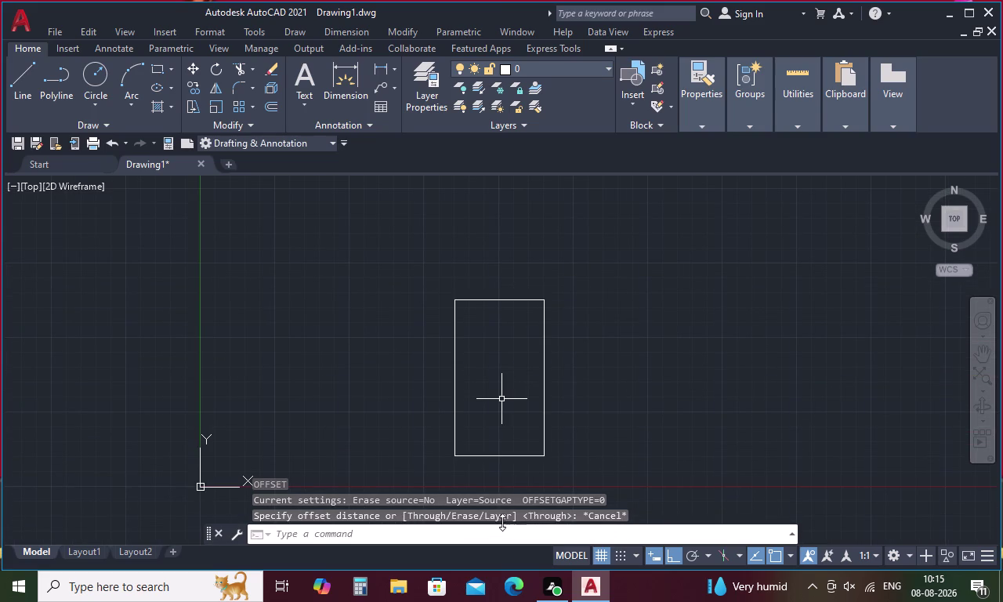
key(space)
text(9)
key(space)
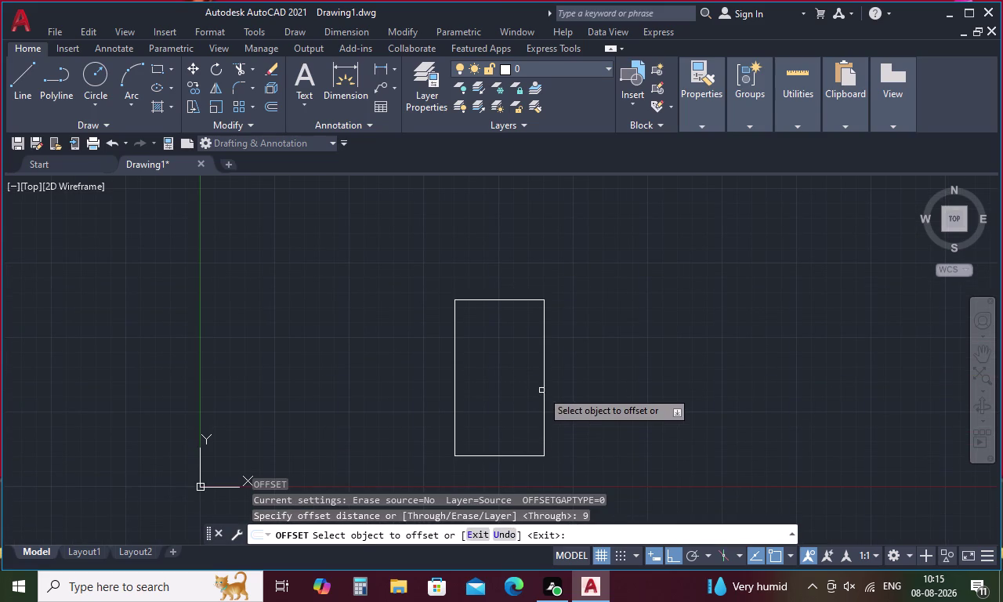
click(543, 388)
click(501, 391)
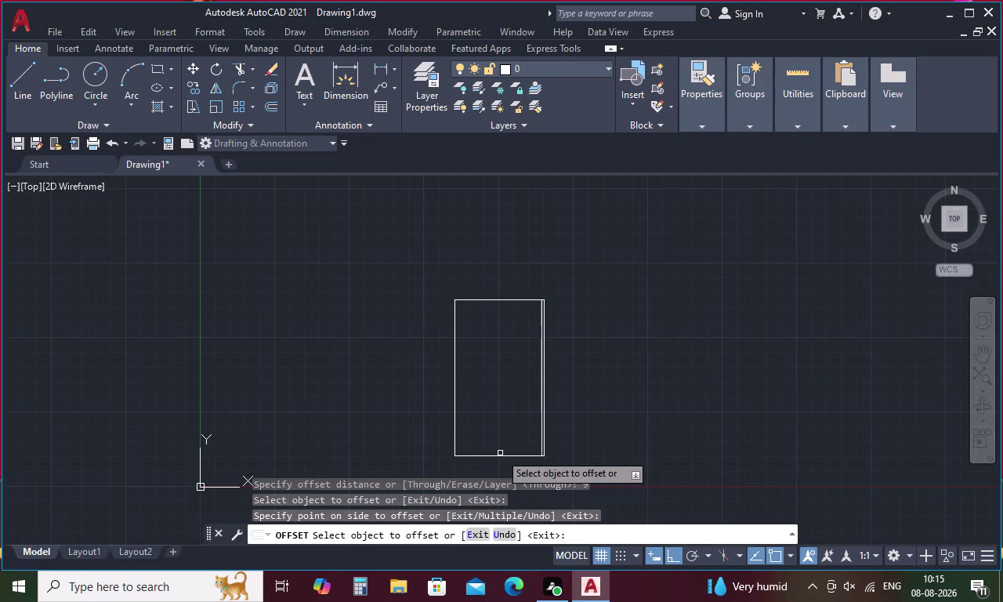
click(500, 455)
click(508, 416)
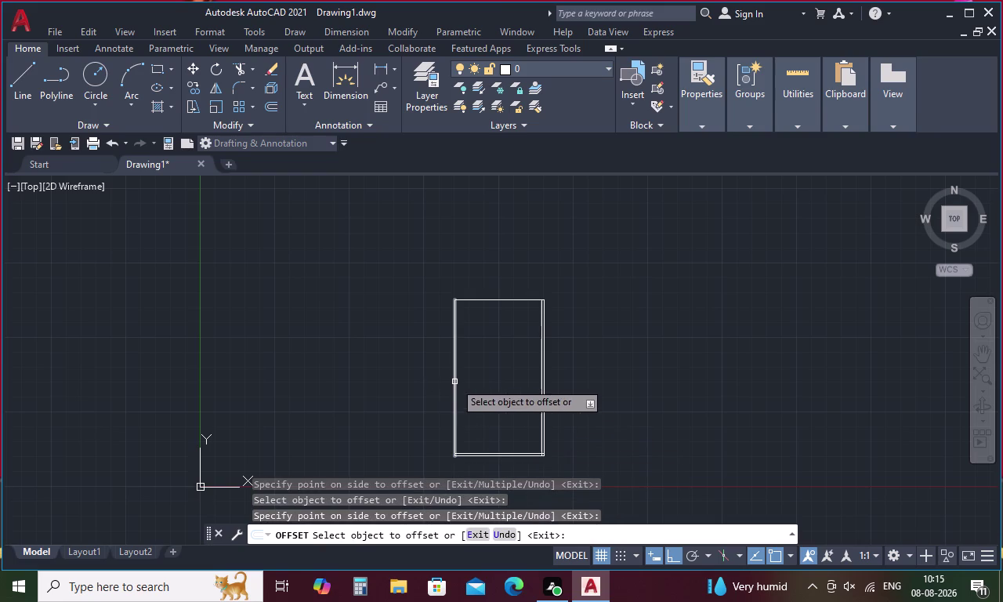
Offset the left and top sides 9 inward to complete the double walls.
click(455, 381)
click(485, 384)
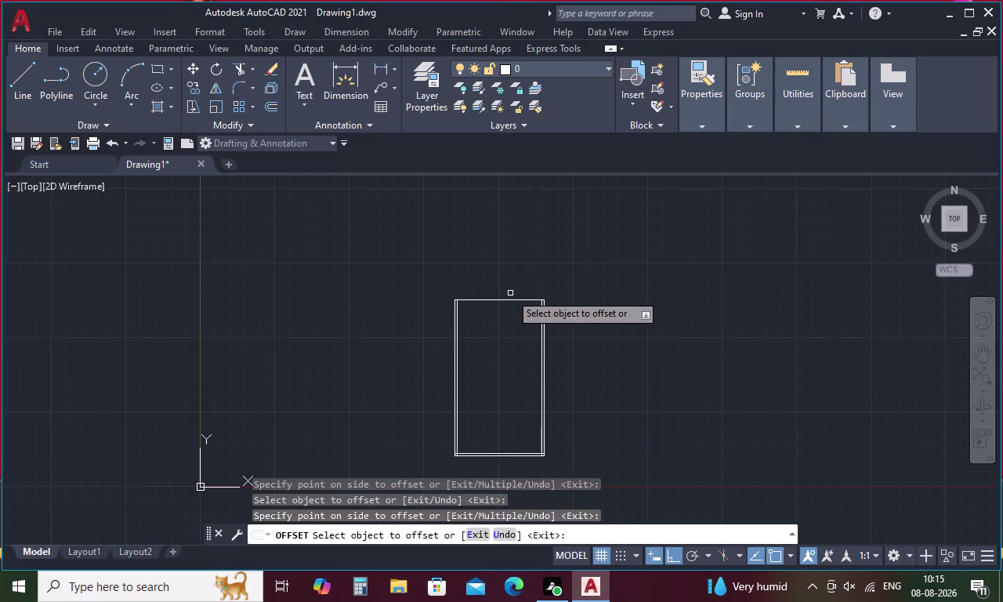
click(510, 298)
click(492, 351)
middle_drag(505, 352, 543, 271)
scroll(up, 3)
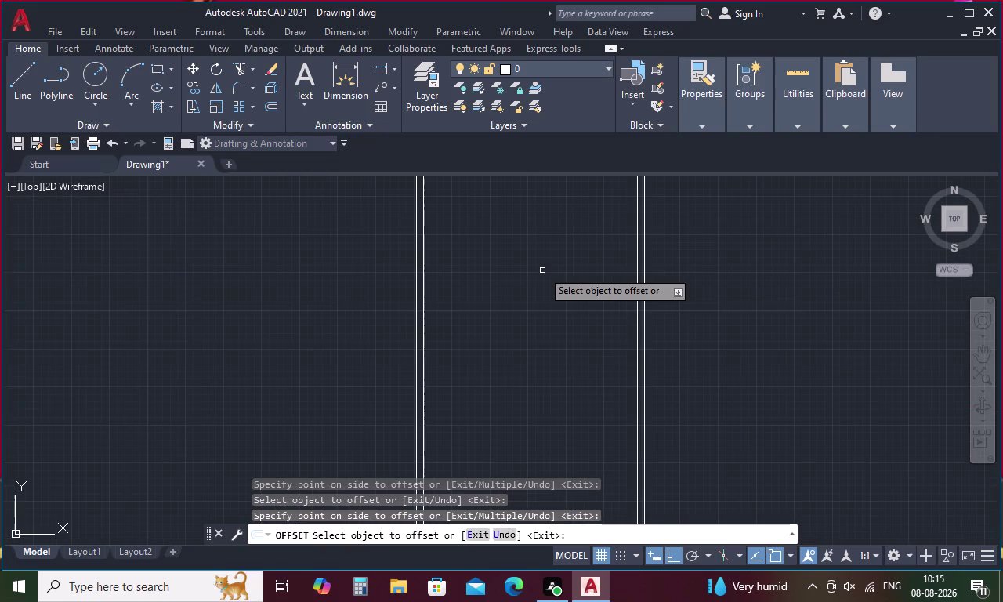
middle_drag(543, 270, 532, 421)
key(Escape)
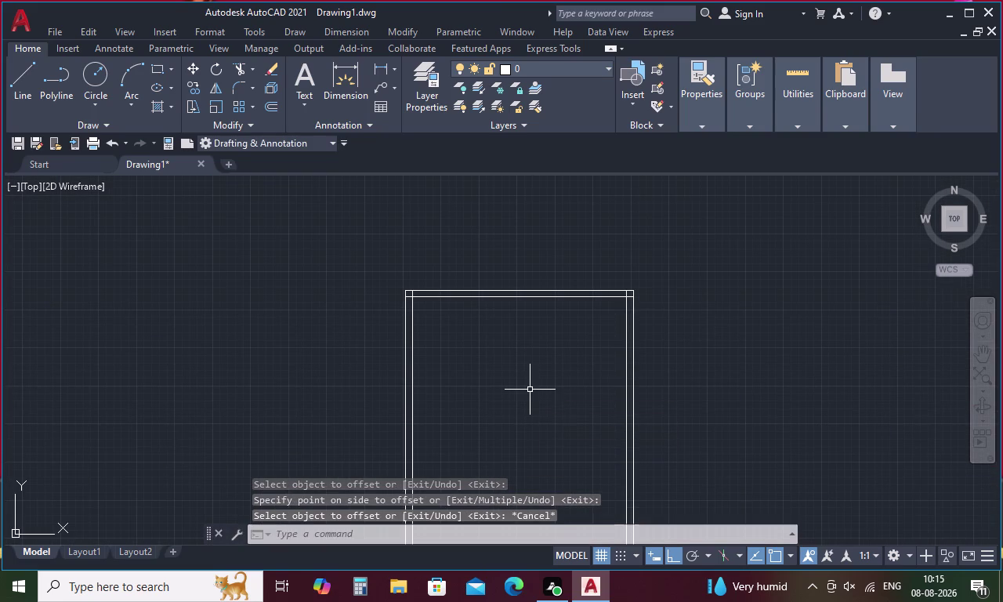
Trim the overshooting wall line ends at the top-left and top-right corners.
text(tr)
key(space)
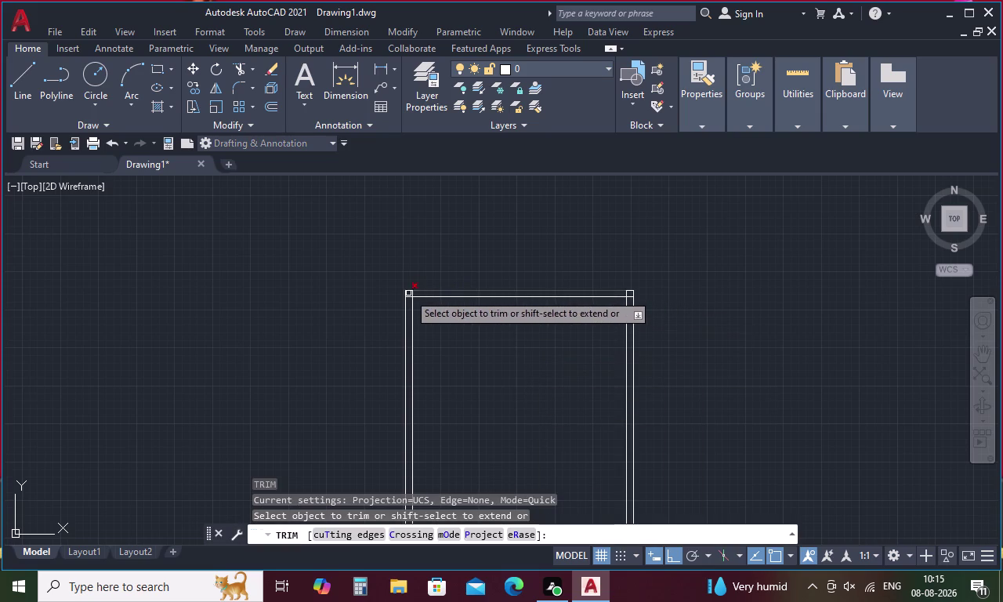
scroll(up, 3)
drag(451, 298, 393, 347)
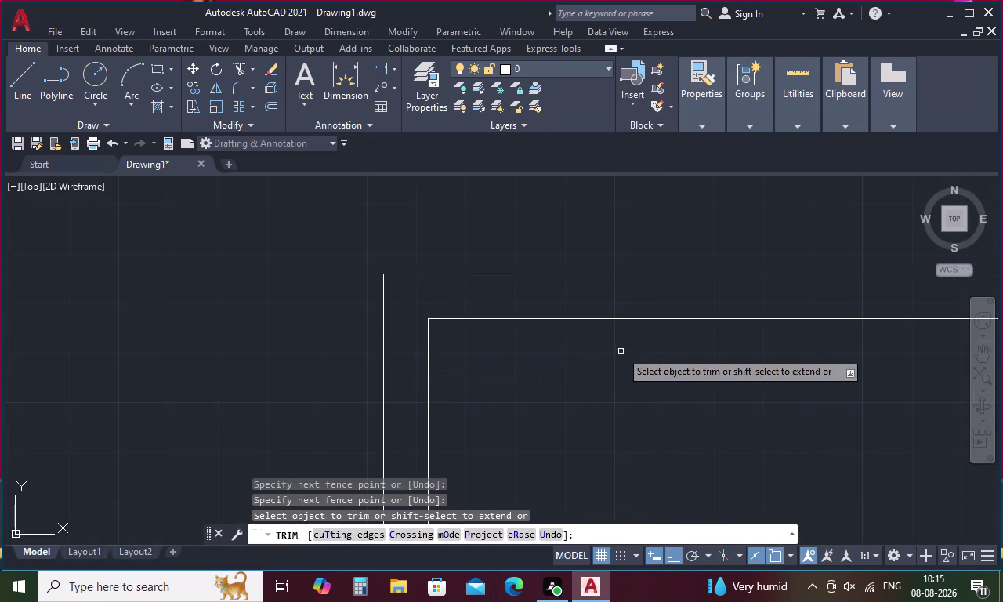
middle_drag(636, 351, 526, 306)
scroll(down, 3)
middle_drag(708, 336, 491, 344)
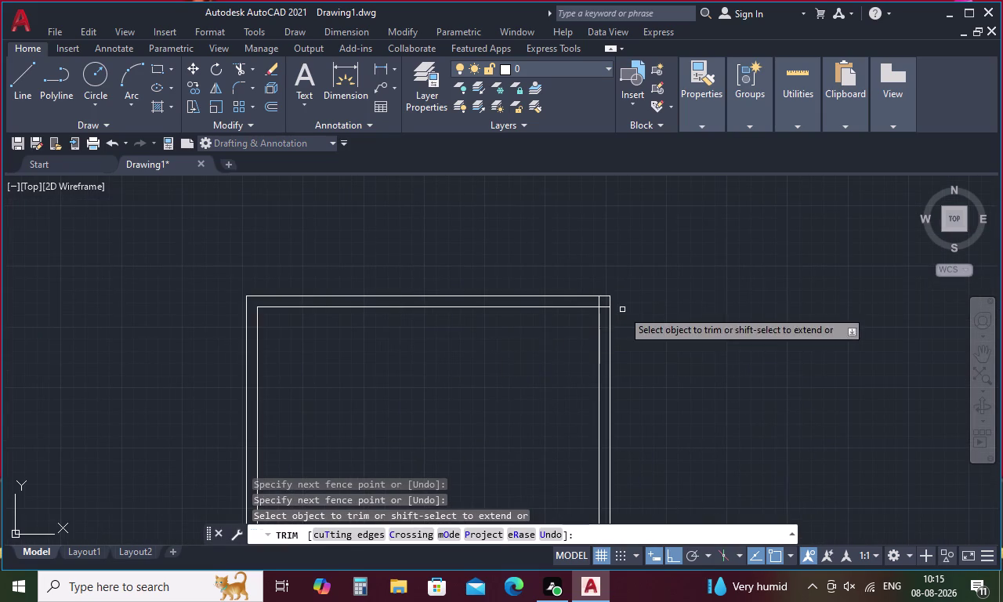
scroll(up, 3)
drag(599, 264, 627, 268)
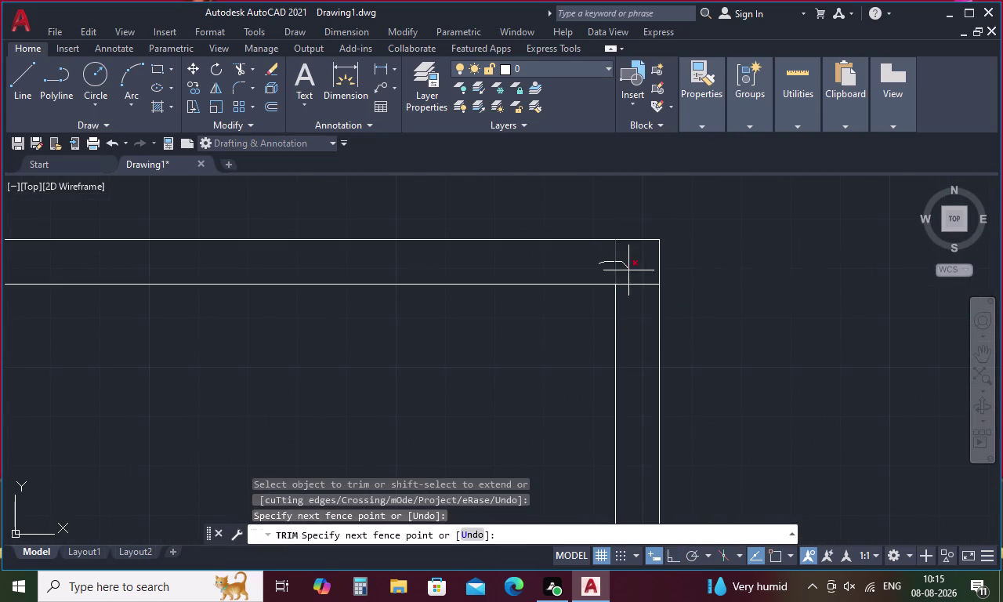
drag(627, 268, 639, 311)
Trim the overshooting wall line ends at both bottom corners.
scroll(down, 3)
middle_drag(639, 312, 720, 161)
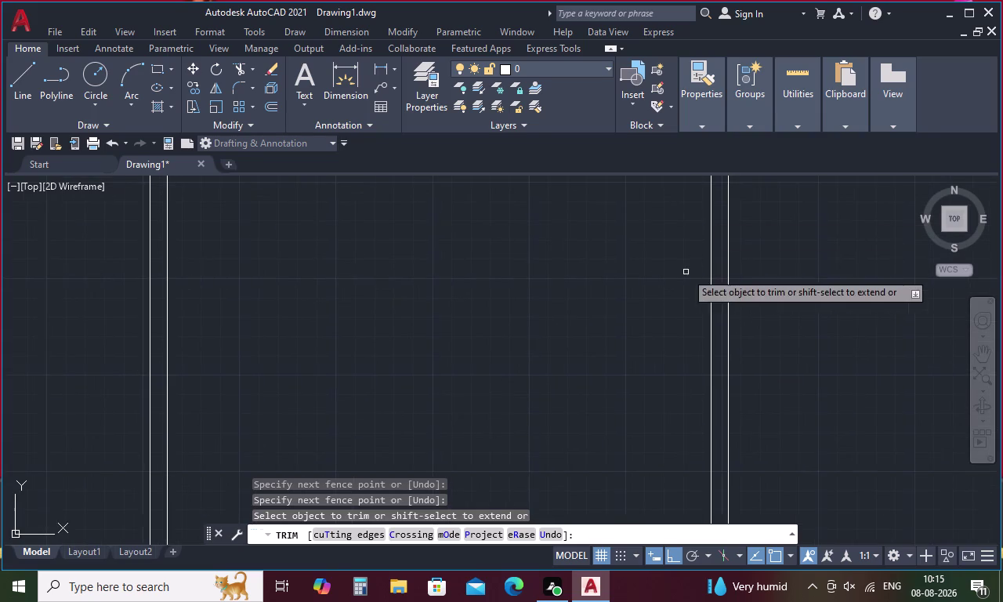
scroll(down, 3)
middle_drag(696, 397, 692, 208)
scroll(up, 3)
drag(731, 266, 696, 301)
scroll(down, 3)
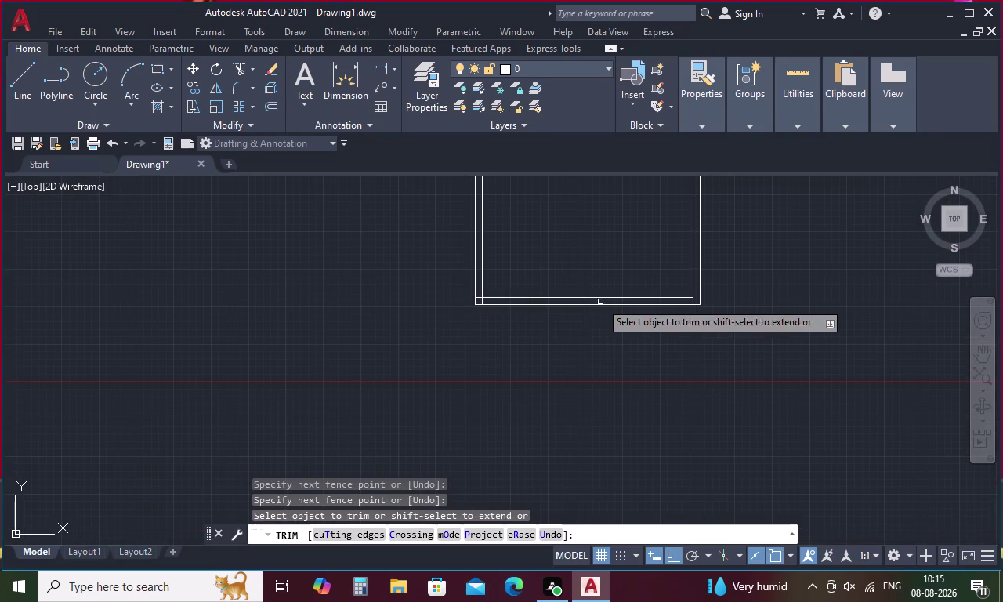
scroll(up, 3)
drag(470, 254, 546, 305)
scroll(down, 3)
middle_drag(583, 264, 539, 388)
scroll(down, 3)
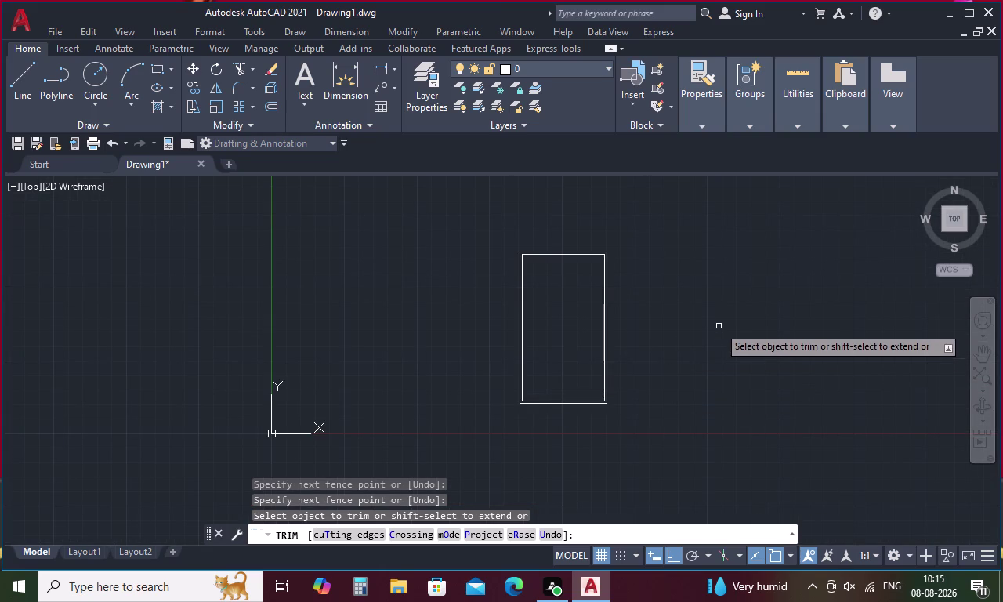
key(Escape)
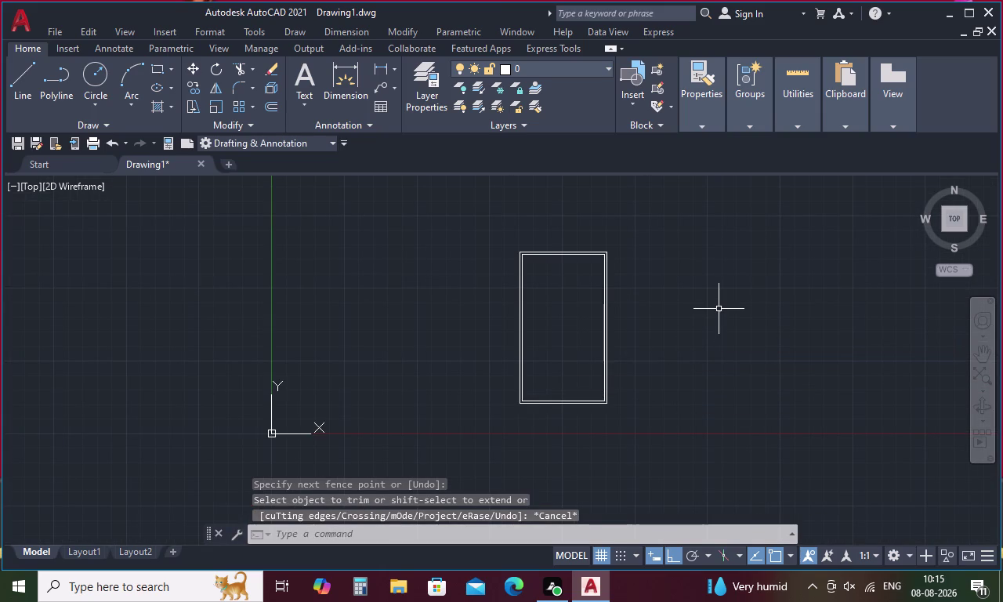
Relaunch OFFSET, which offers 9" as the default distance.
text(o)
key(space)
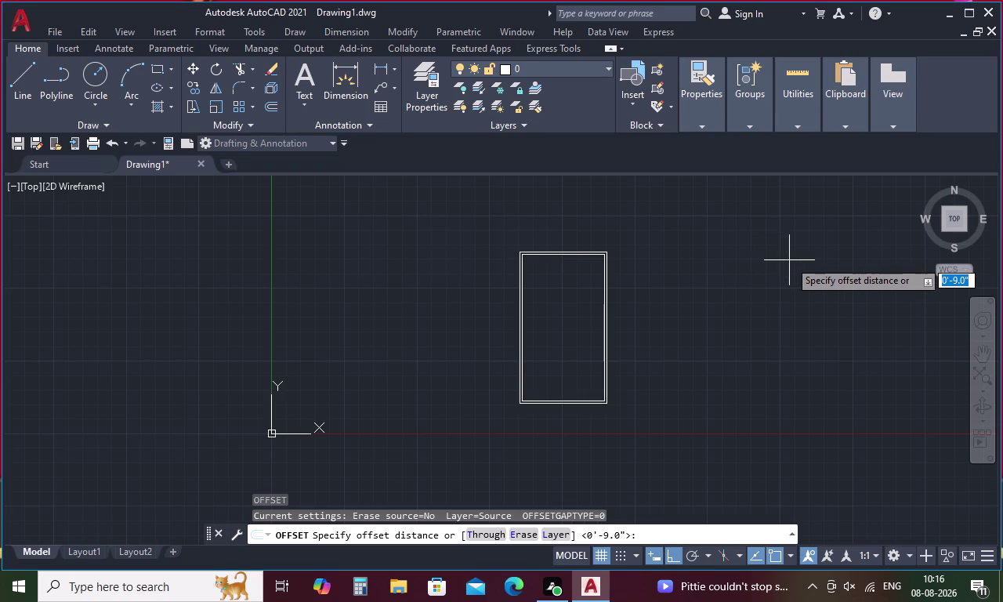
Offset the inner left wall line 11'-7.5" to the right as the first partition line.
key(Escape)
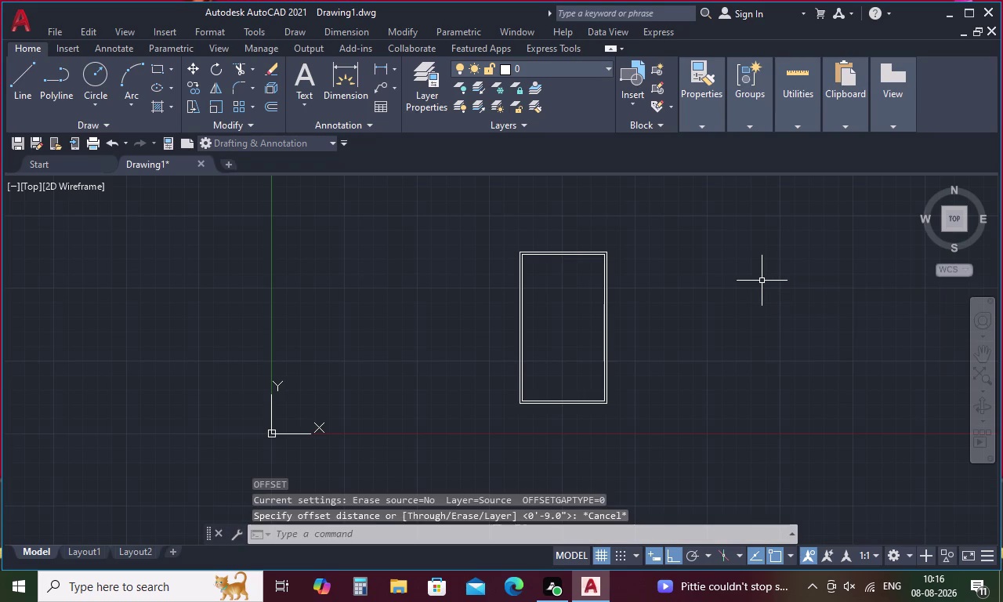
text(o)
key(space)
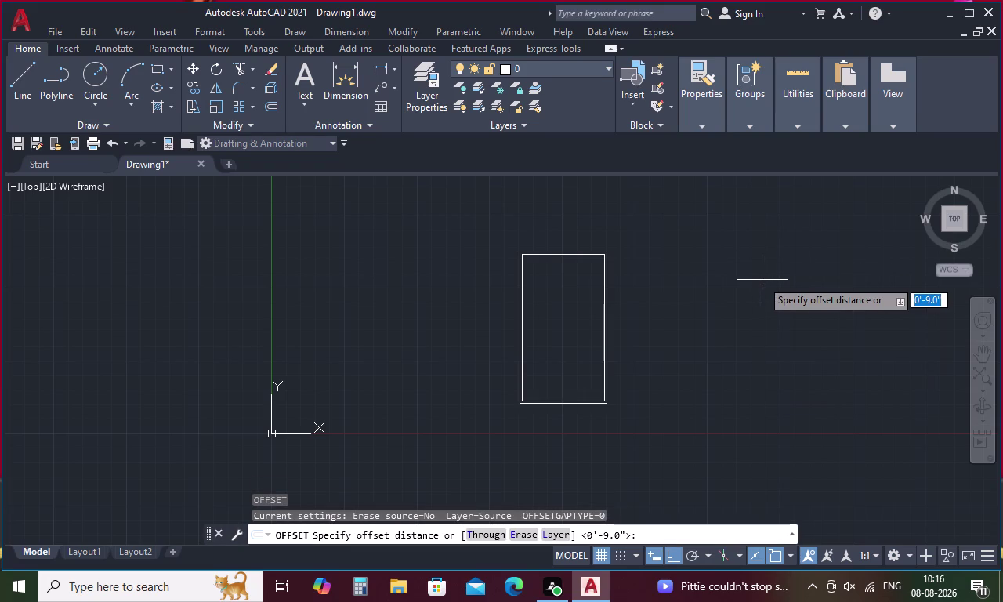
text(11)
key(apostrophe)
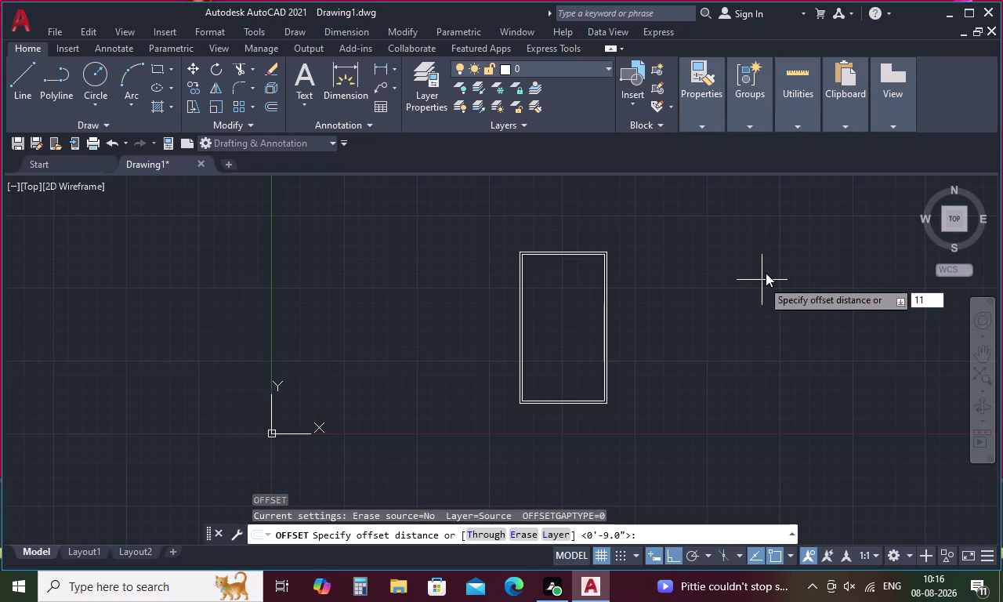
key(7)
key(period)
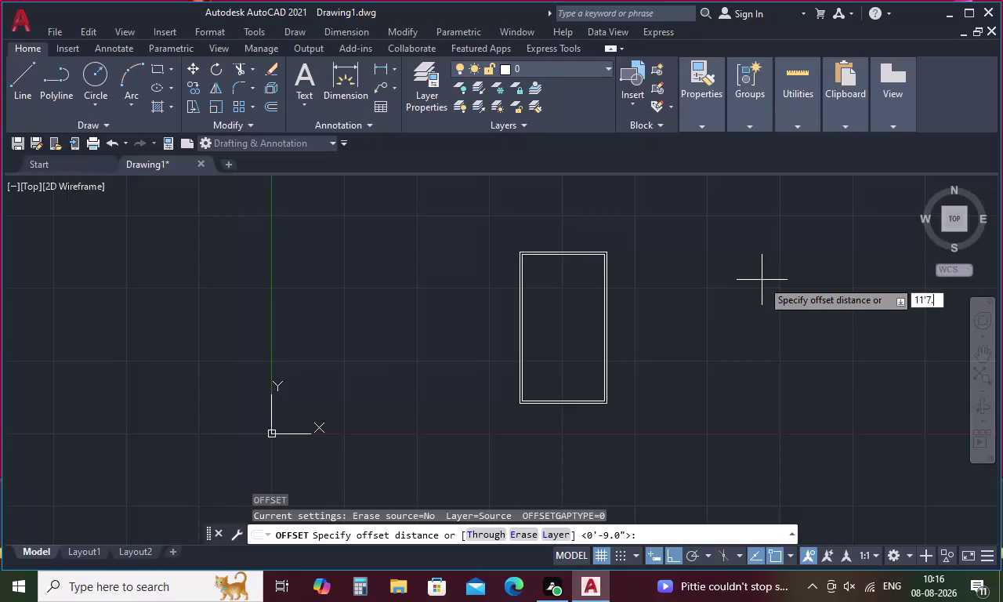
key(5)
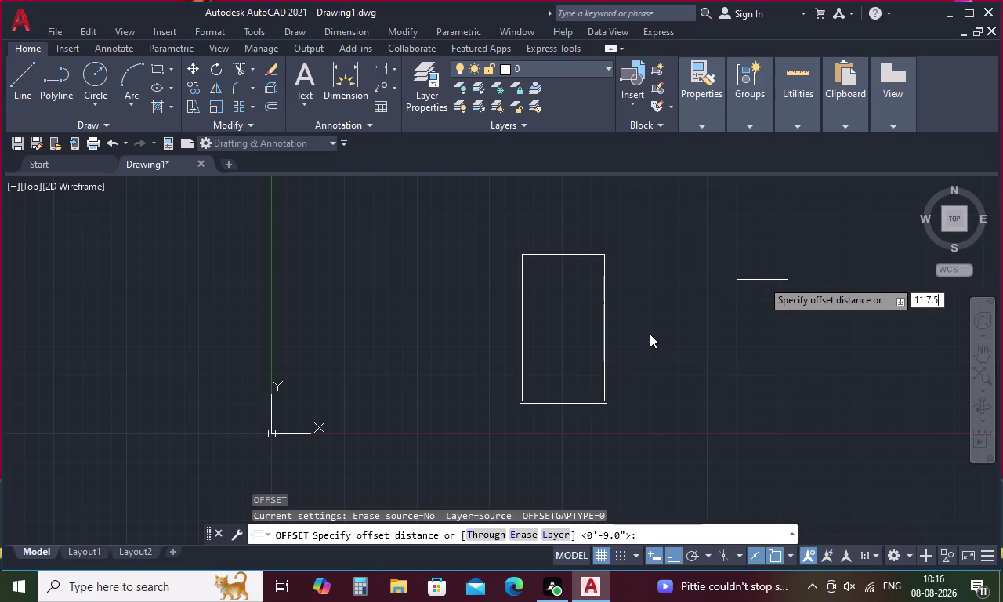
key(shift+quotedbl)
key(Return)
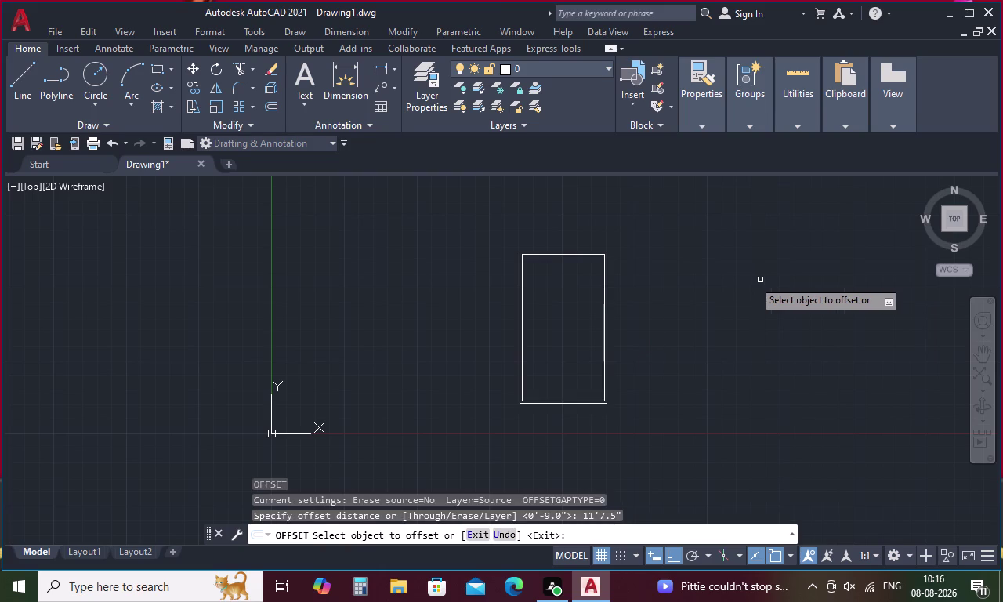
scroll(up, 3)
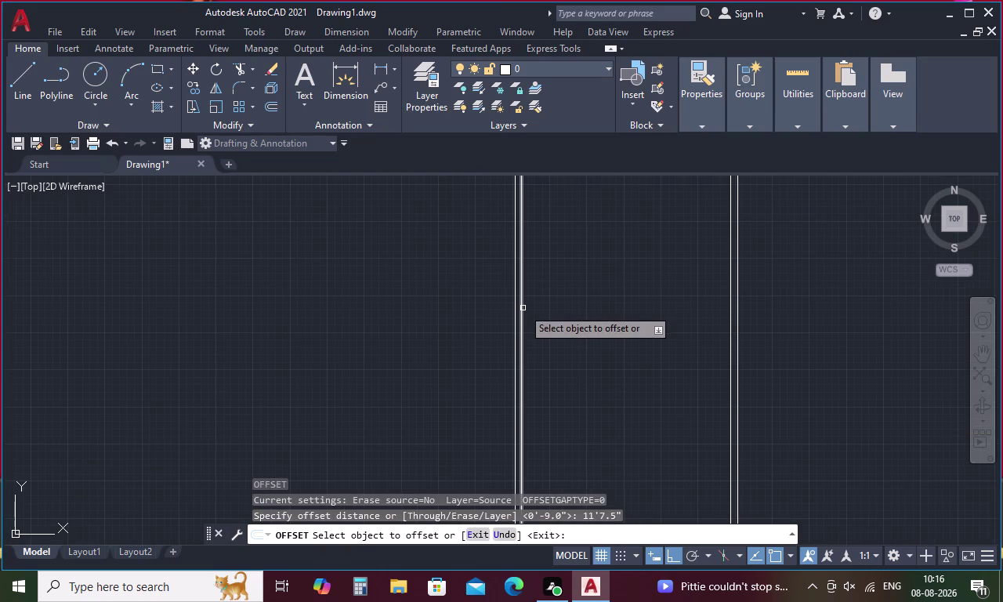
click(523, 310)
click(561, 315)
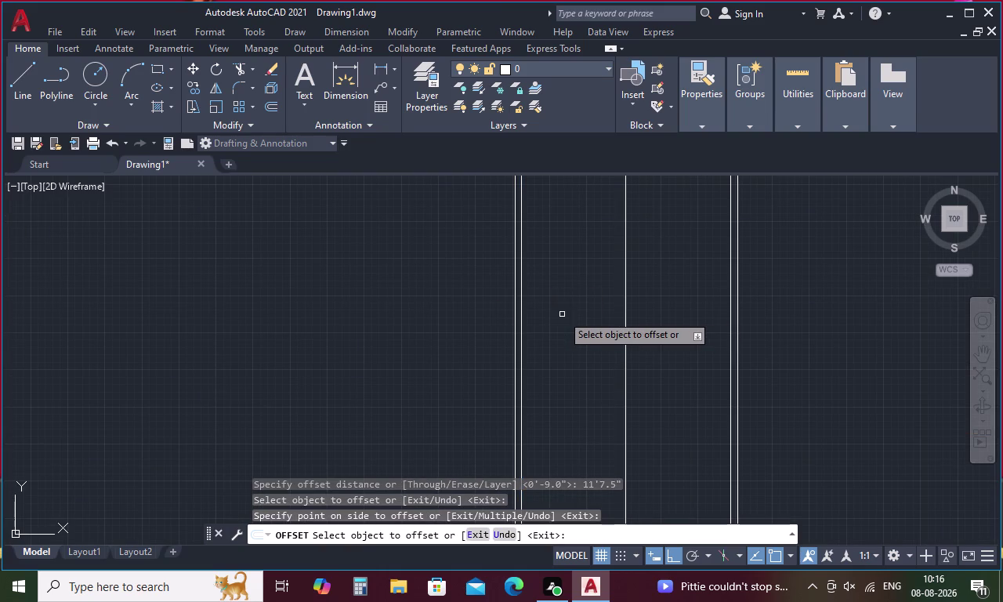
scroll(down, 3)
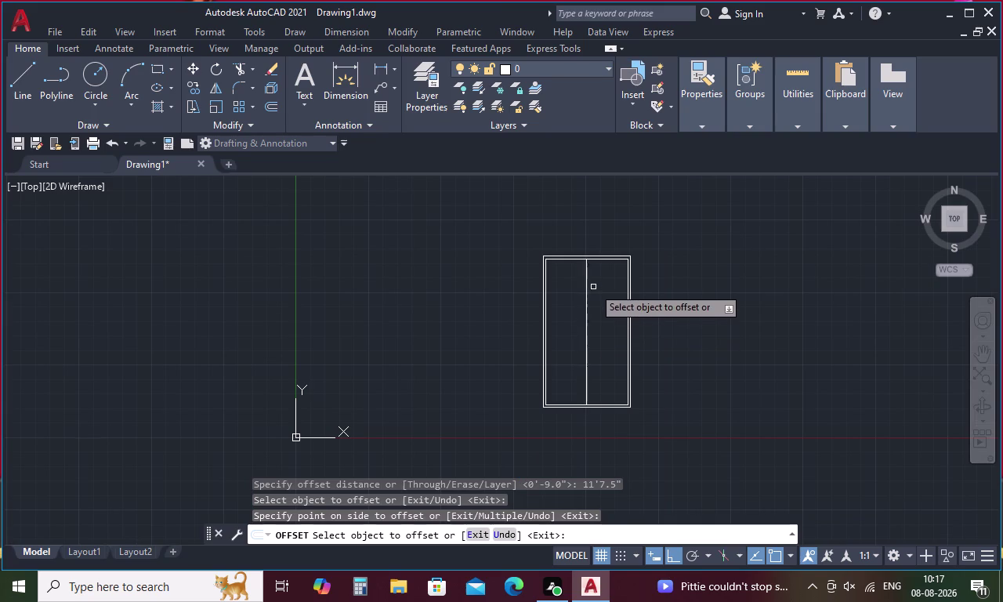
Offset that partition line 4.5" to the right to form the partition's second line.
key(space)
key(space)
key(4)
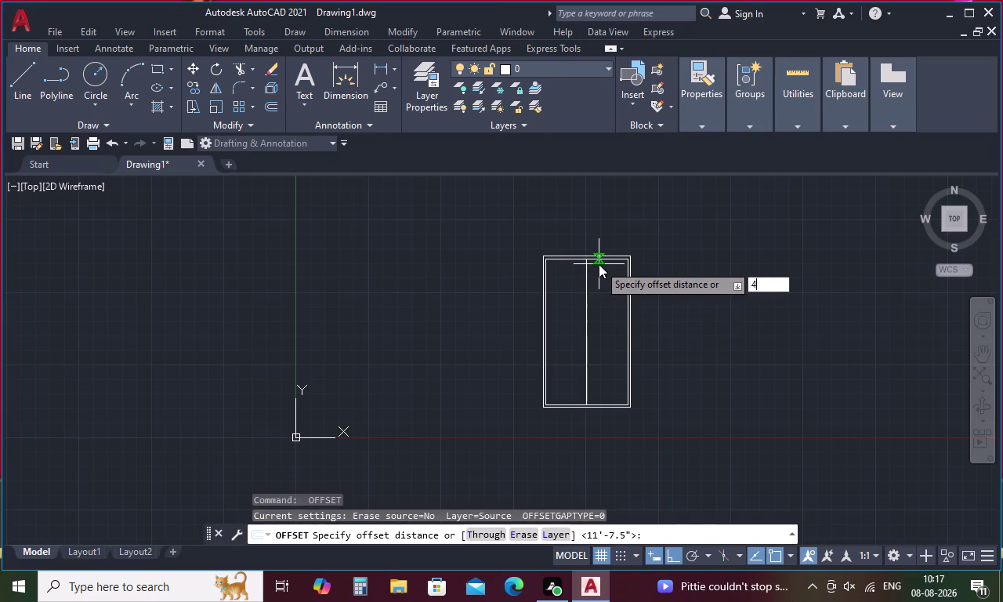
text(.5)
key(space)
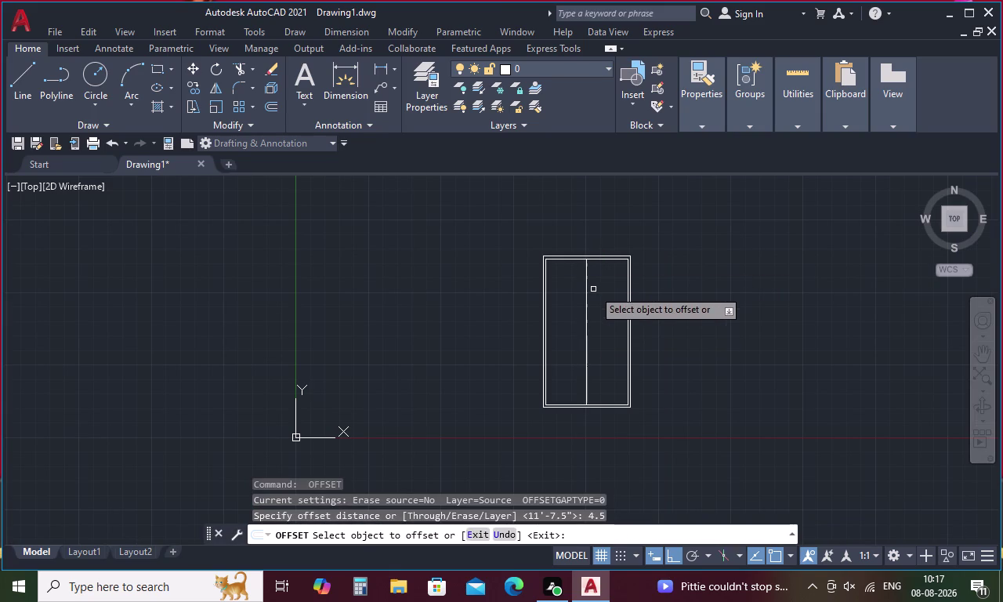
click(586, 304)
click(610, 312)
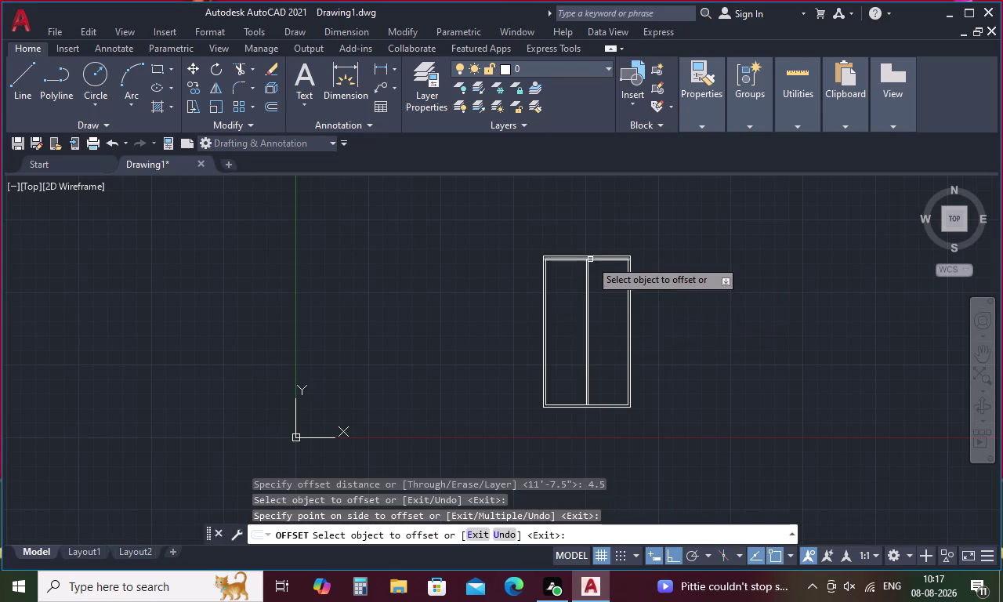
scroll(up, 3)
key(Escape)
key(l)
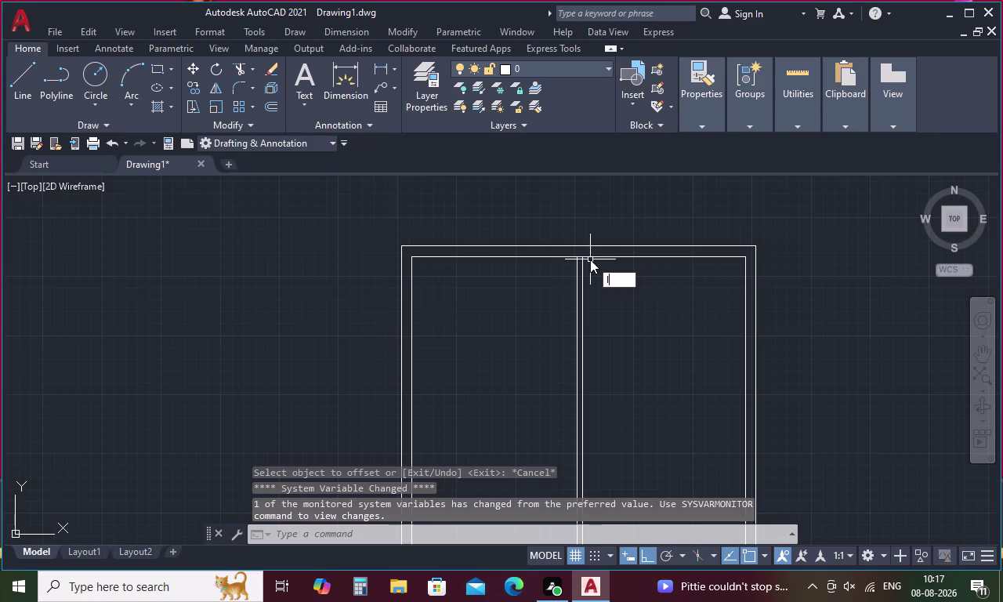
key(Escape)
text(di)
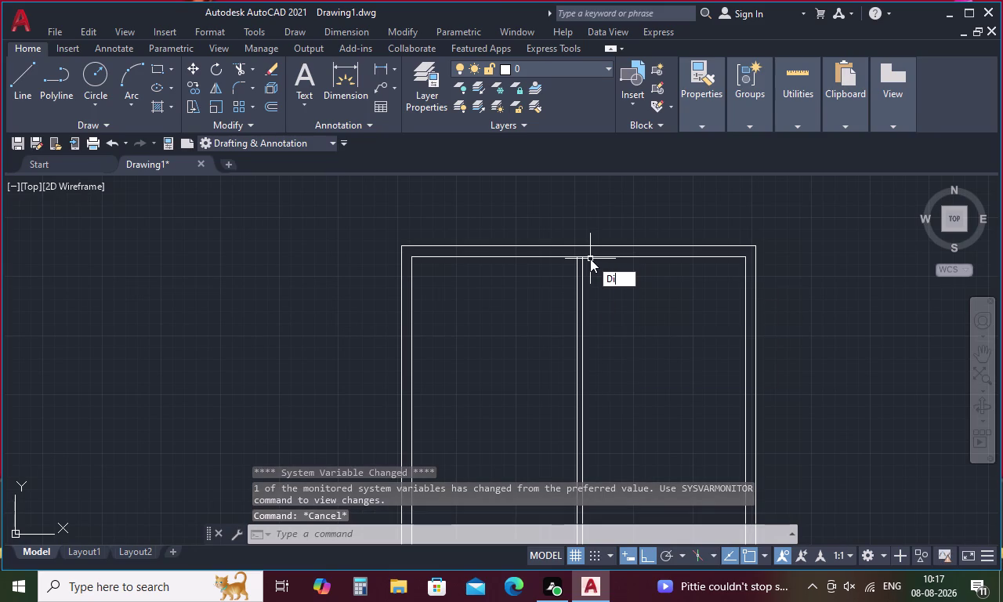
key(space)
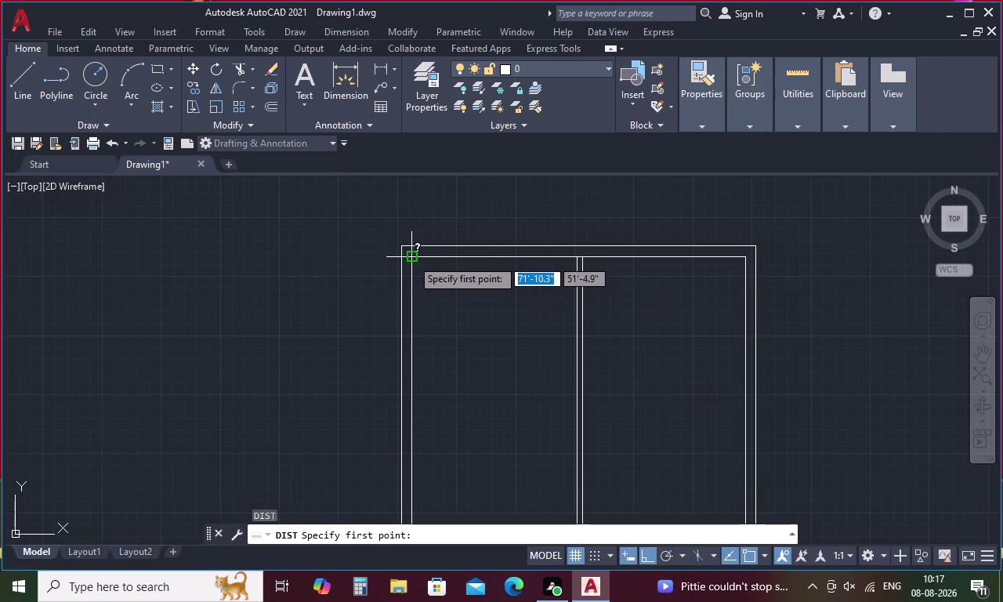
click(409, 258)
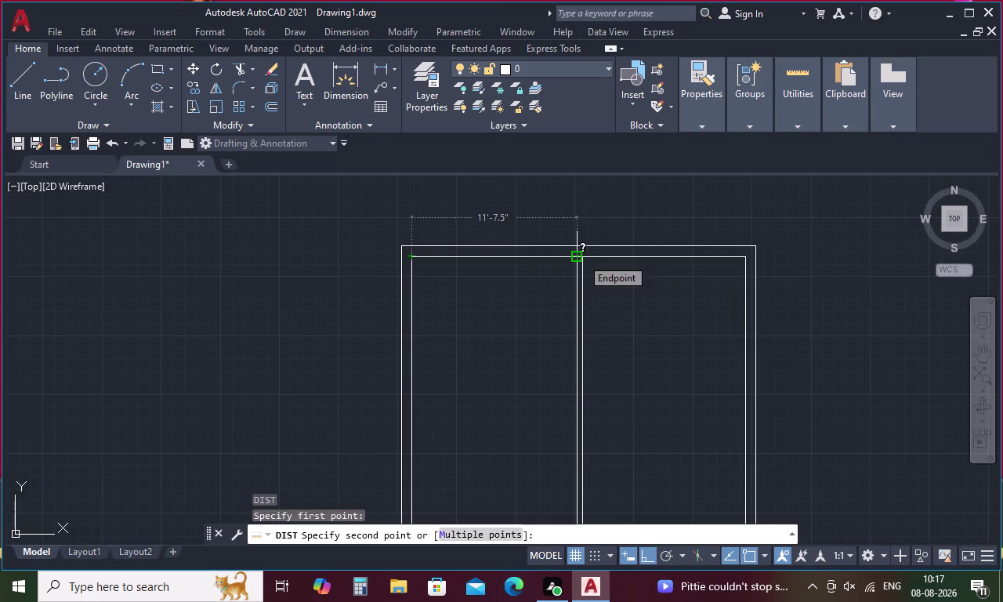
key(space)
key(space)
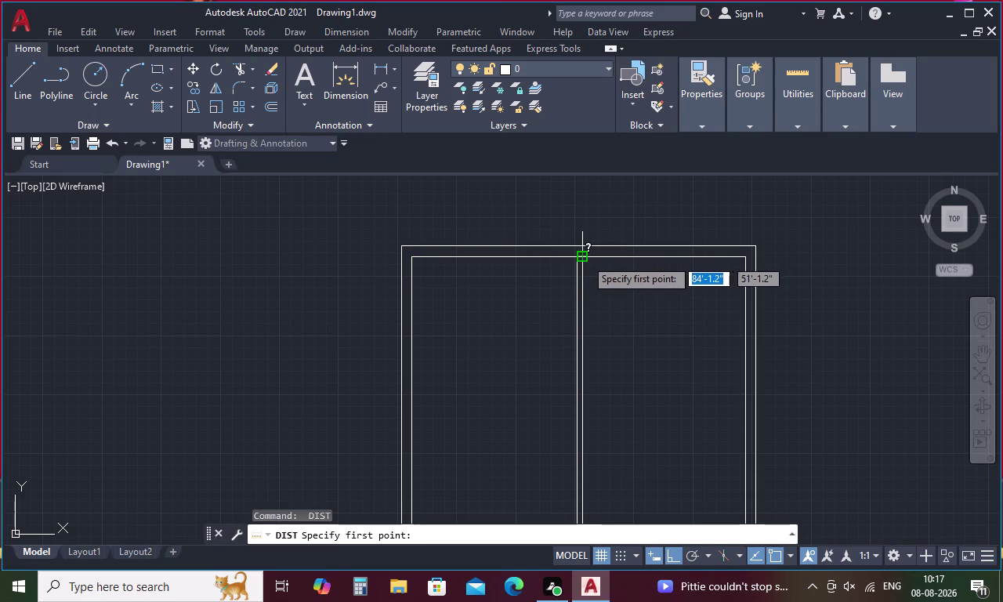
click(581, 256)
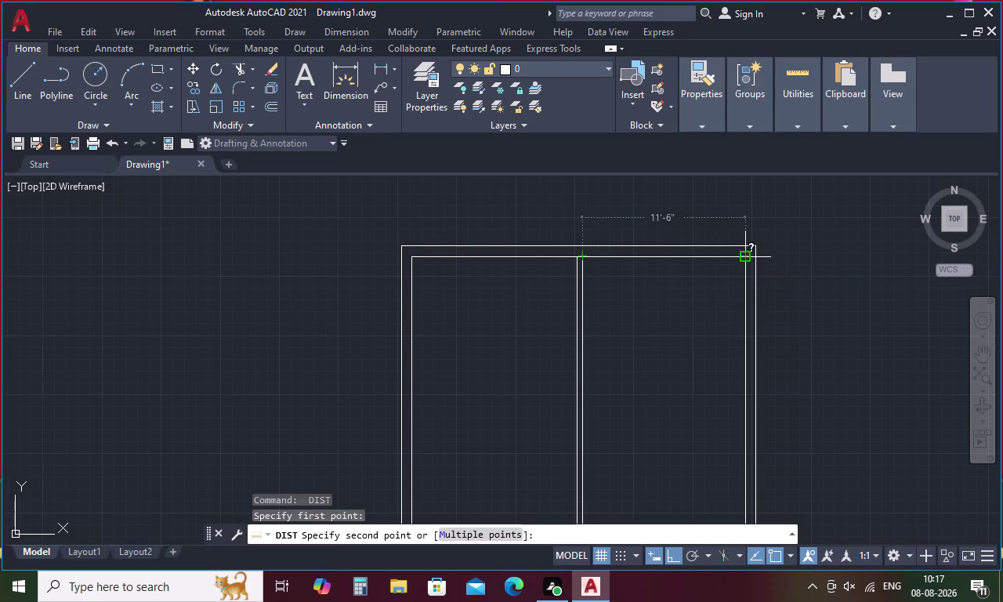
key(Escape)
scroll(down, 3)
middle_drag(682, 317, 690, 249)
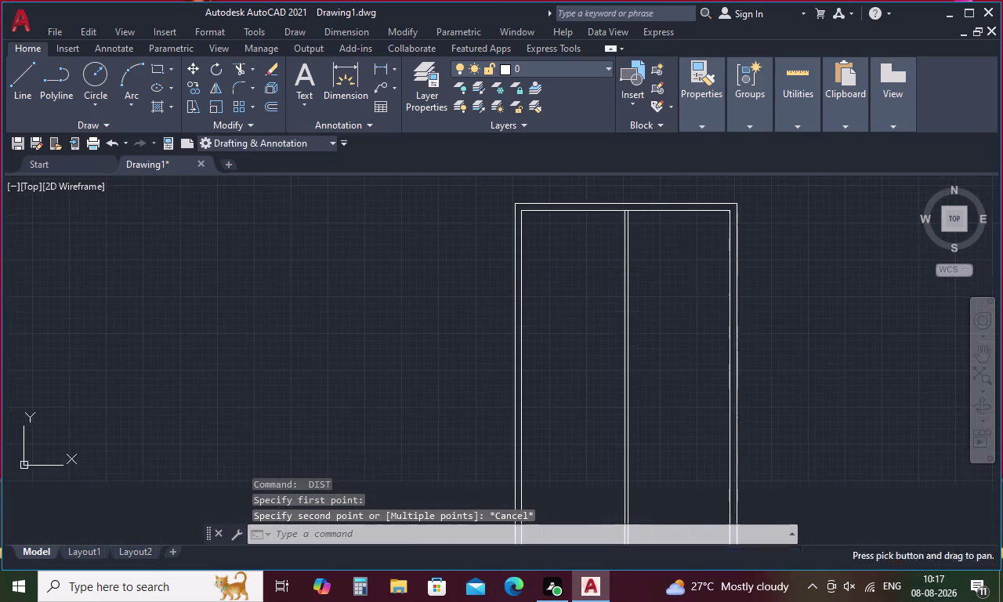
scroll(down, 3)
middle_drag(691, 253, 683, 246)
middle_drag(657, 259, 509, 293)
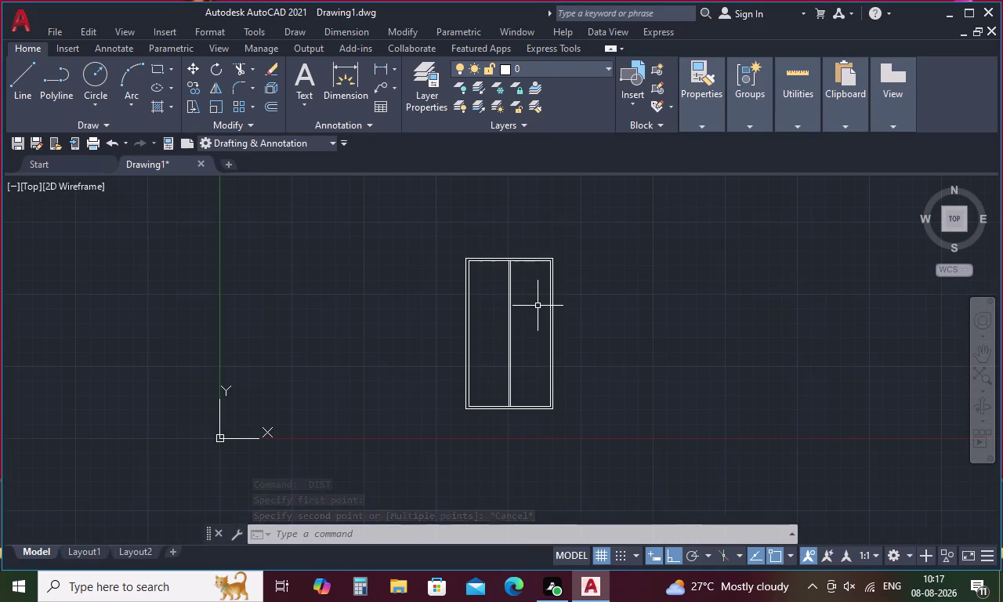
Offset the inner top wall line 12' downward to create the partition line.
key(ctrl+0)
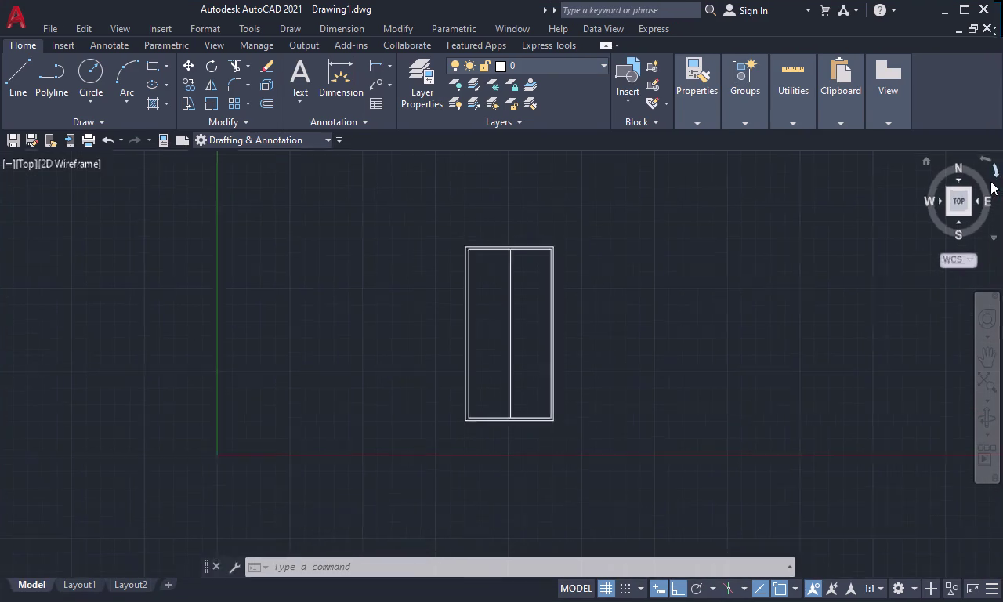
scroll(up, 3)
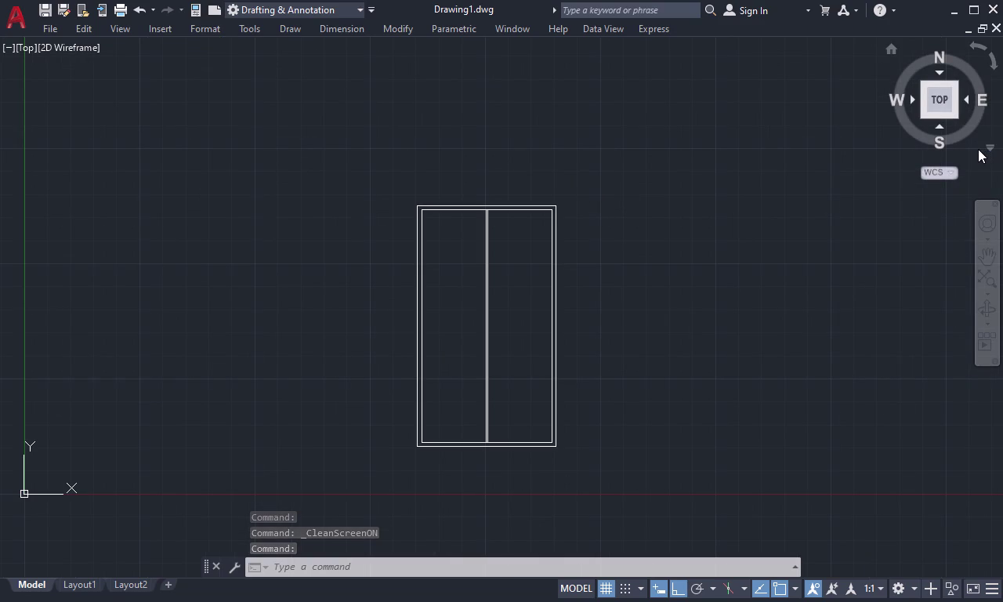
key(ctrl+0)
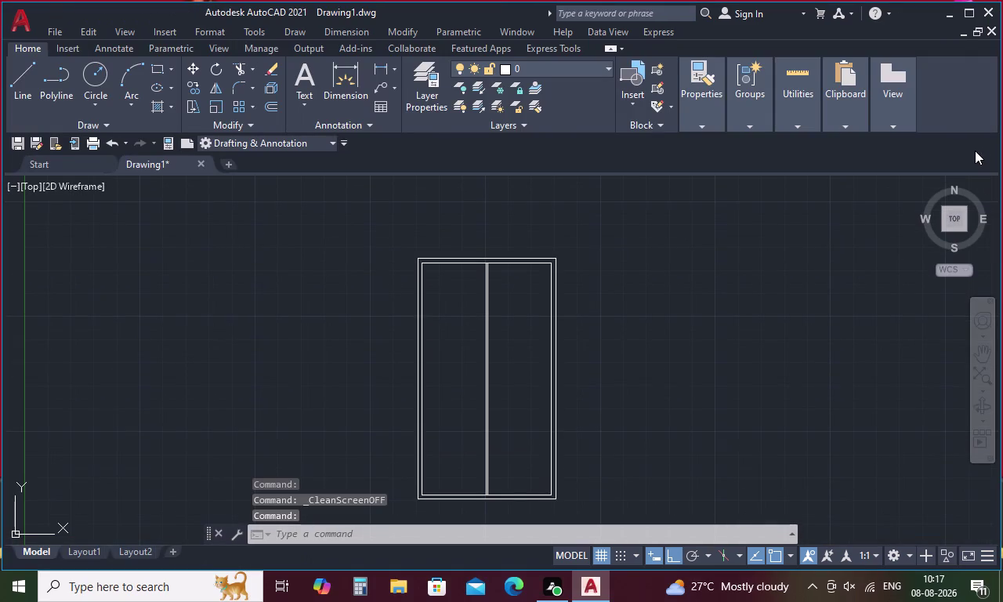
key(ctrl+0)
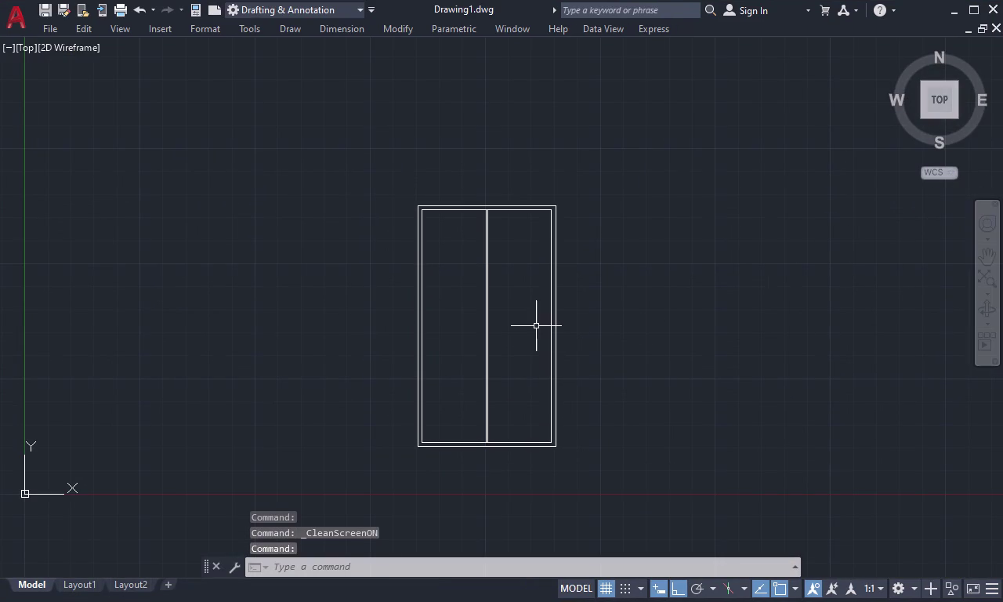
key(Escape)
key(o)
key(space)
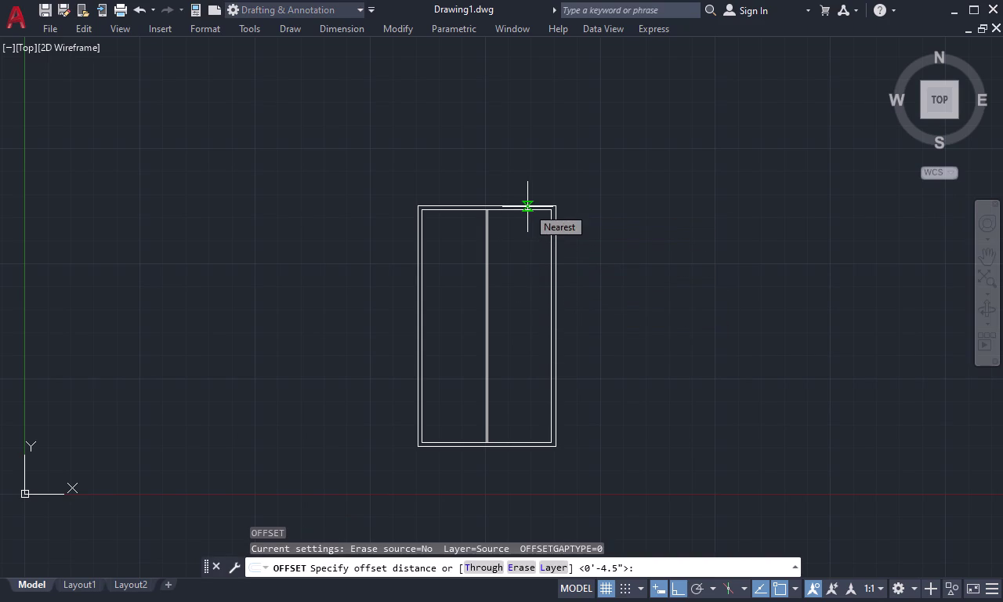
text(12)
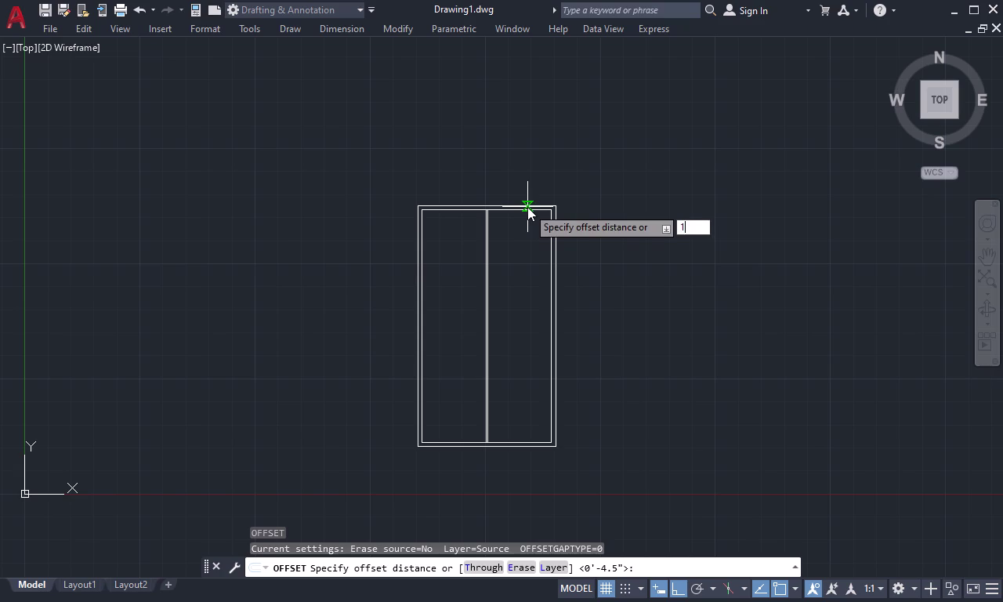
text(')
key(space)
click(466, 210)
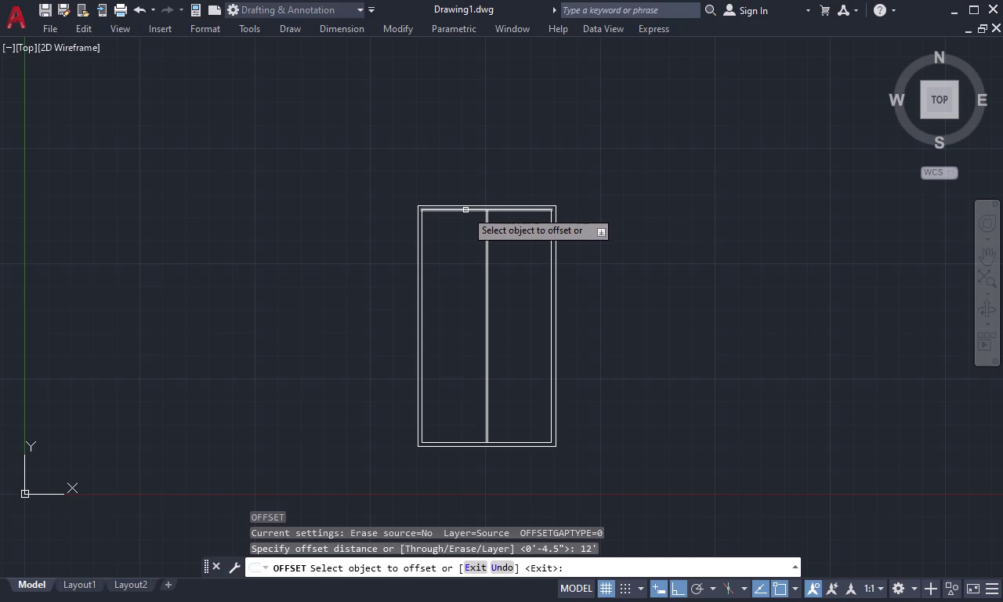
click(467, 240)
key(space)
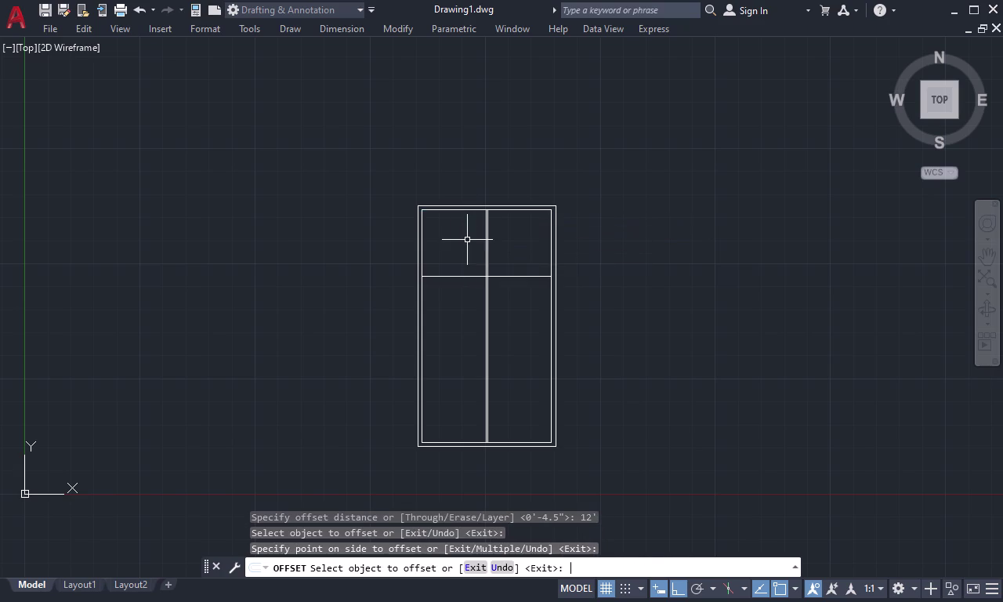
key(space)
Try a 4-inch parallel copy of the partition line, then undo it.
key(4)
key(space)
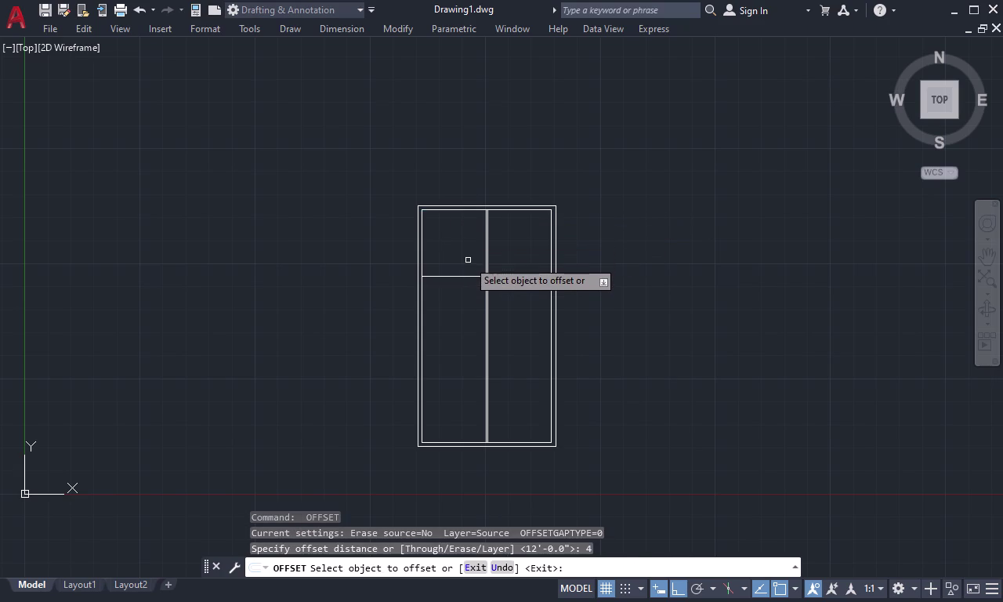
click(469, 275)
click(476, 311)
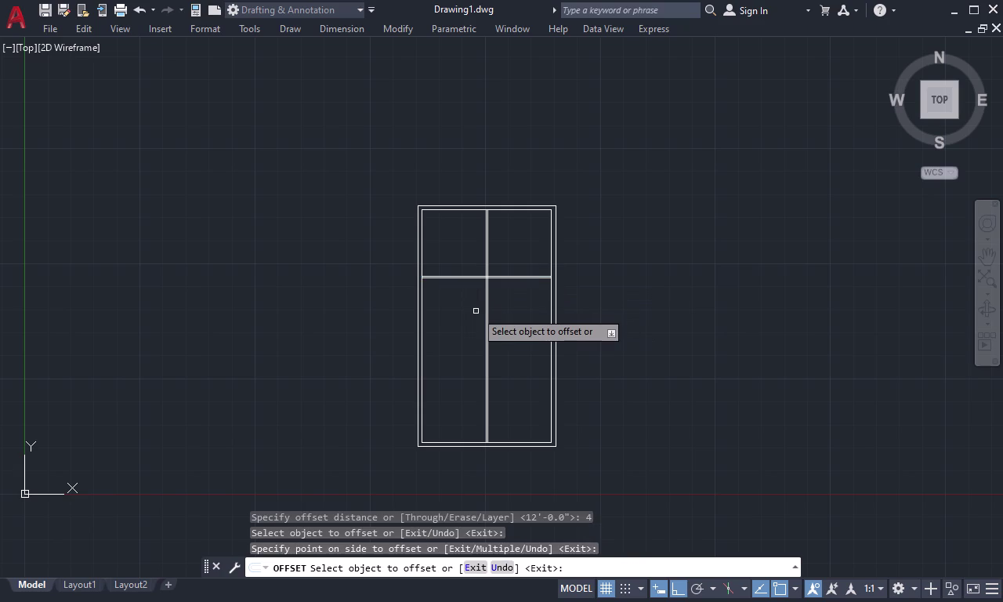
key(ctrl+z)
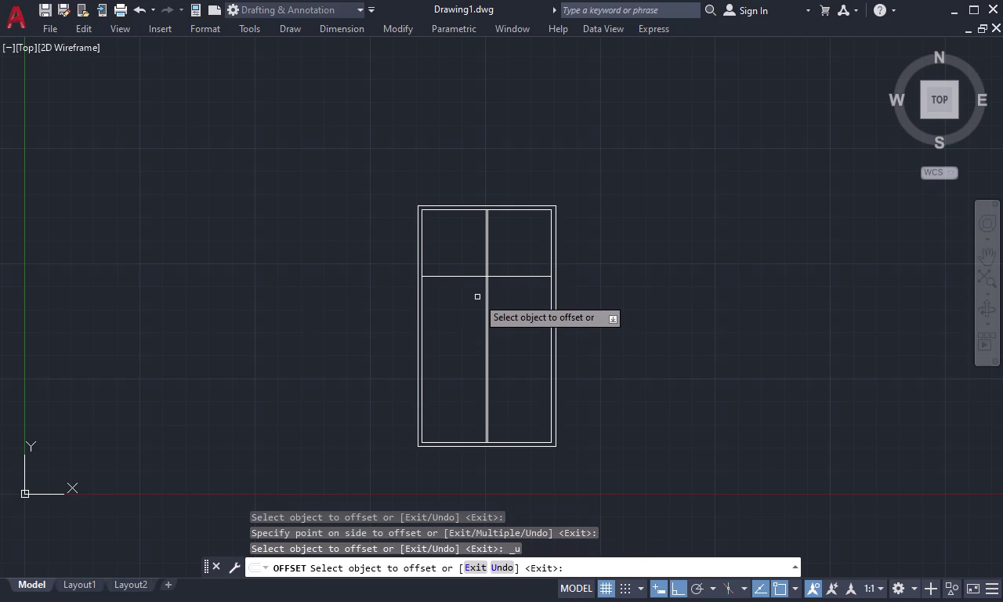
Offset the partition line 4.5 inches below itself to make a double-line wall.
key(Escape)
key(o)
key(space)
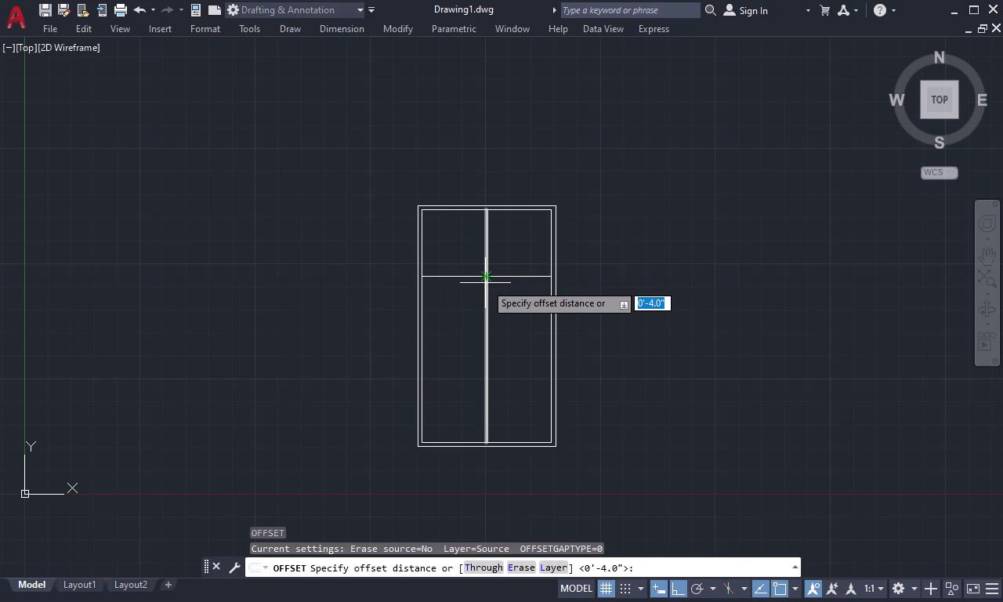
key(4)
key(period)
text(5)
key(space)
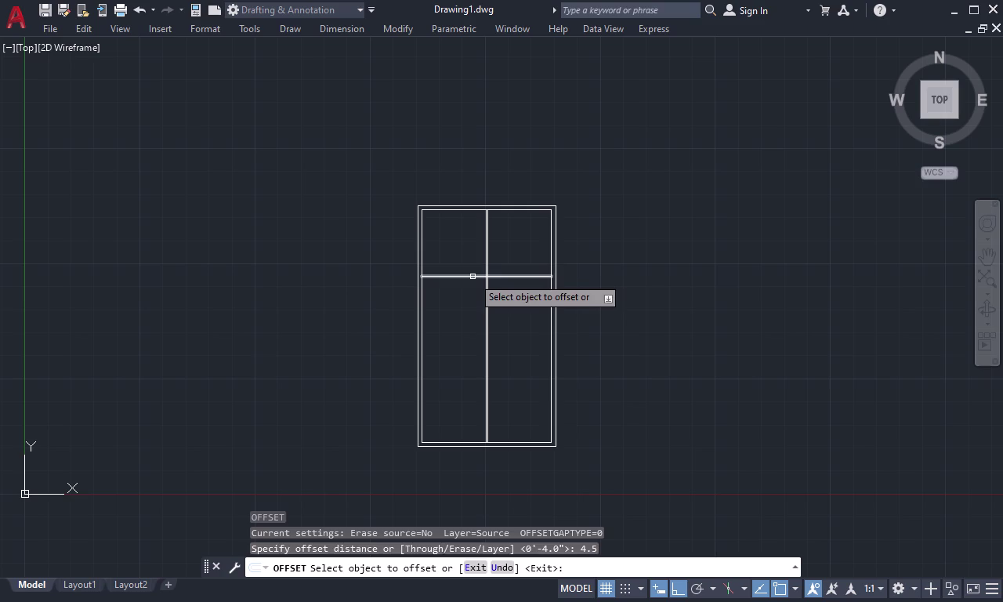
click(472, 276)
click(472, 299)
scroll(up, 3)
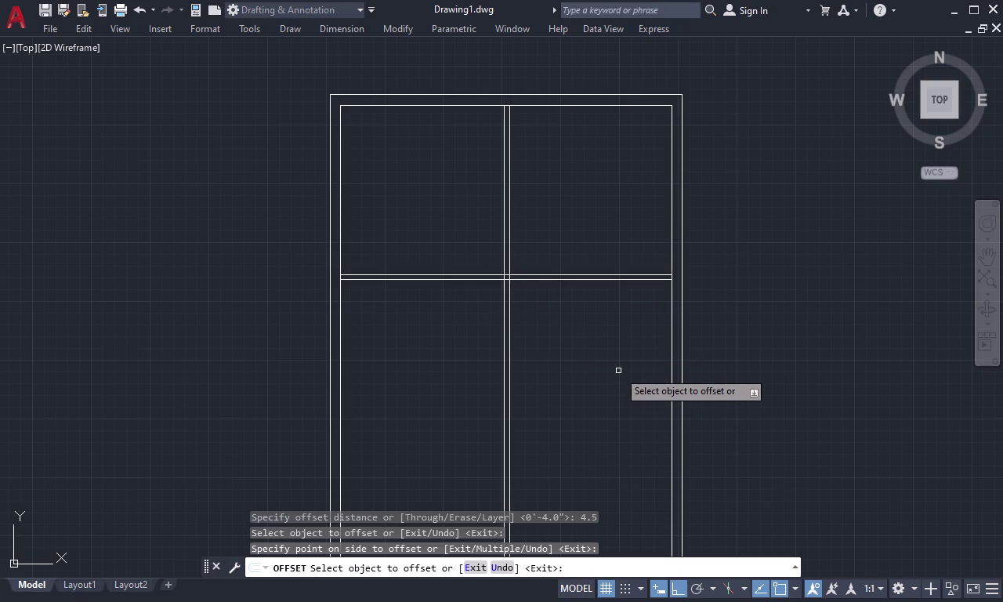
key(Escape)
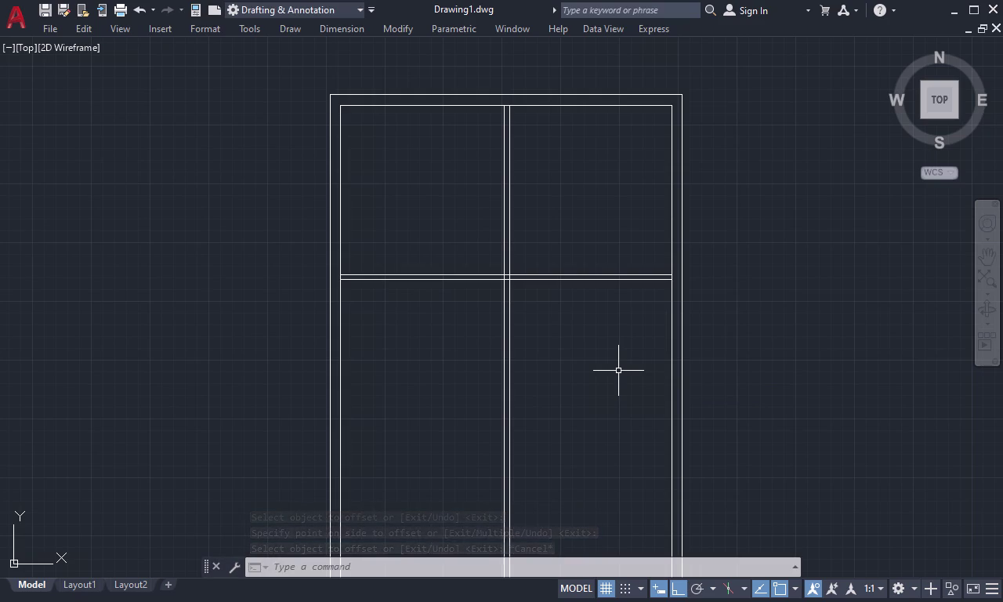
Offset the lower partition line 4'6" downward, correcting a mistyped 8' distance.
key(o)
key(space)
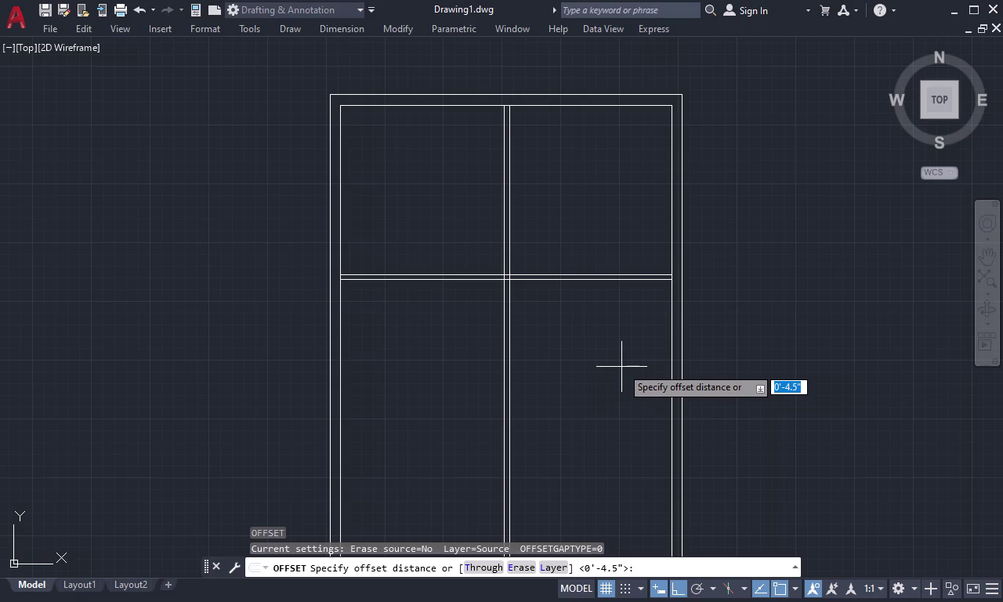
text(8)
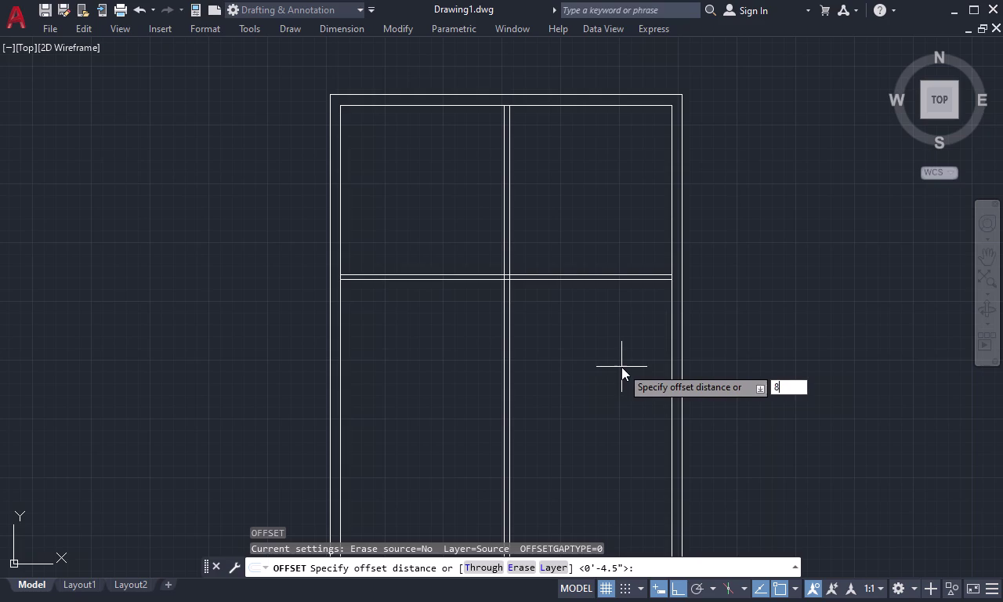
text(')
key(Escape)
text(o)
key(space)
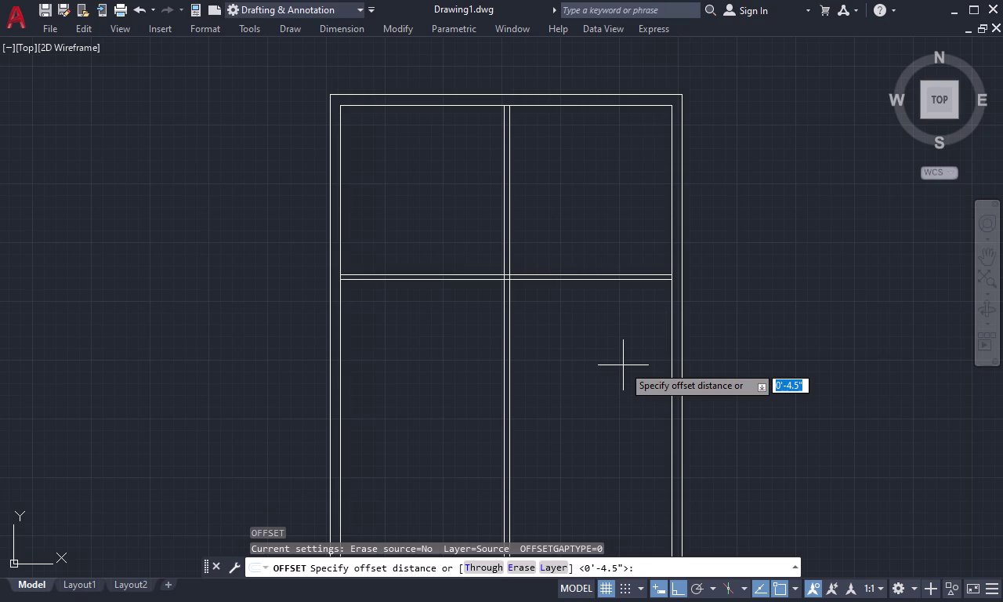
key(4)
text(')
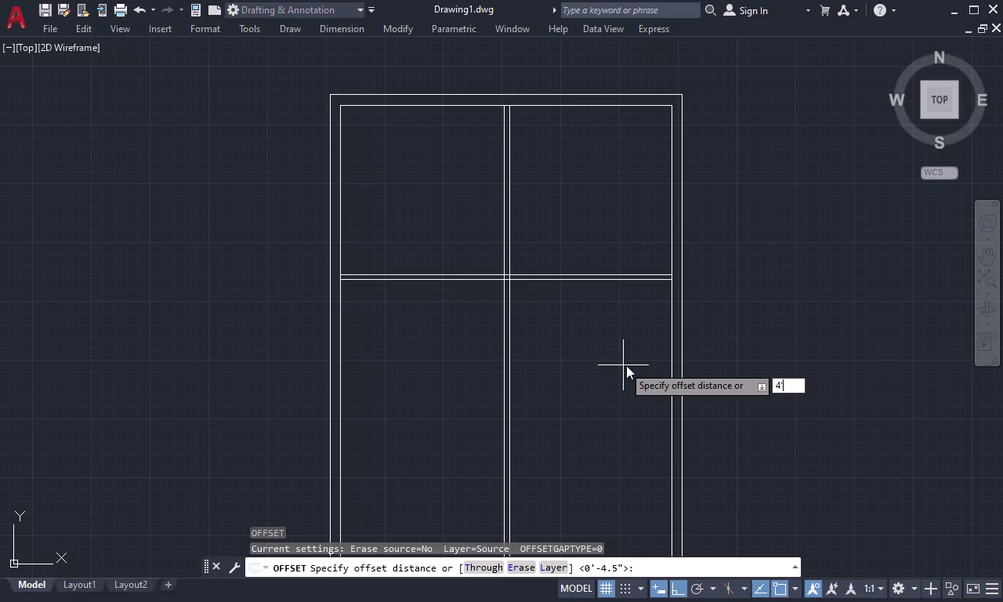
text(6)
key(shift+quotedbl)
key(space)
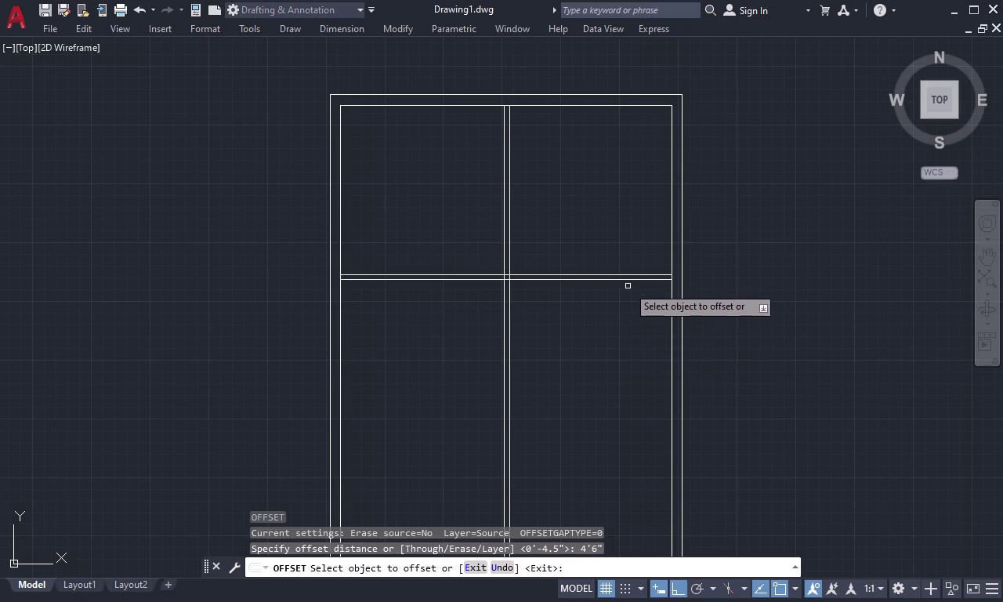
click(637, 278)
click(621, 332)
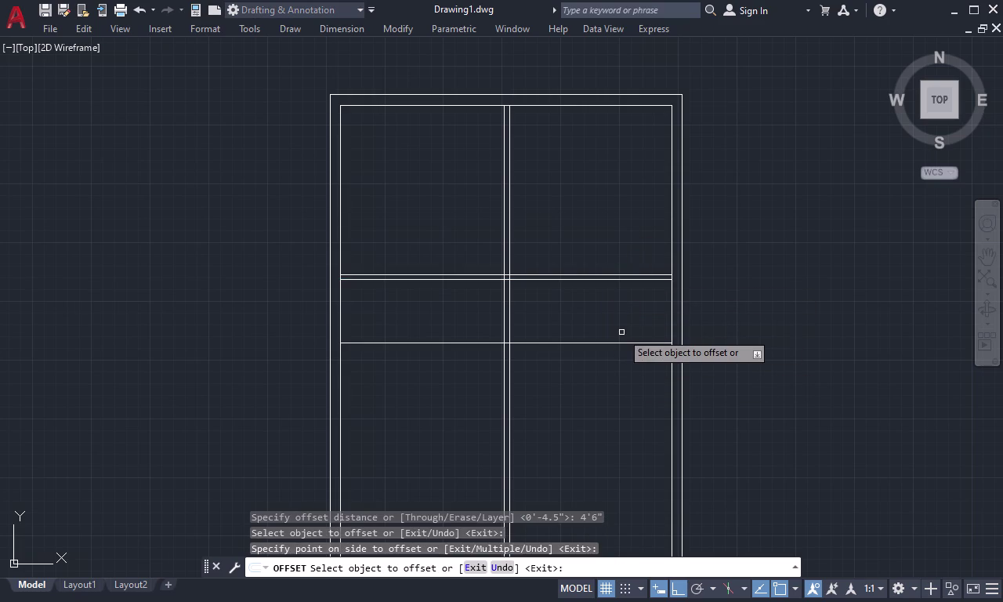
key(space)
Offset the new line 4.5 inches below it to double the second partition.
key(space)
key(4)
key(period)
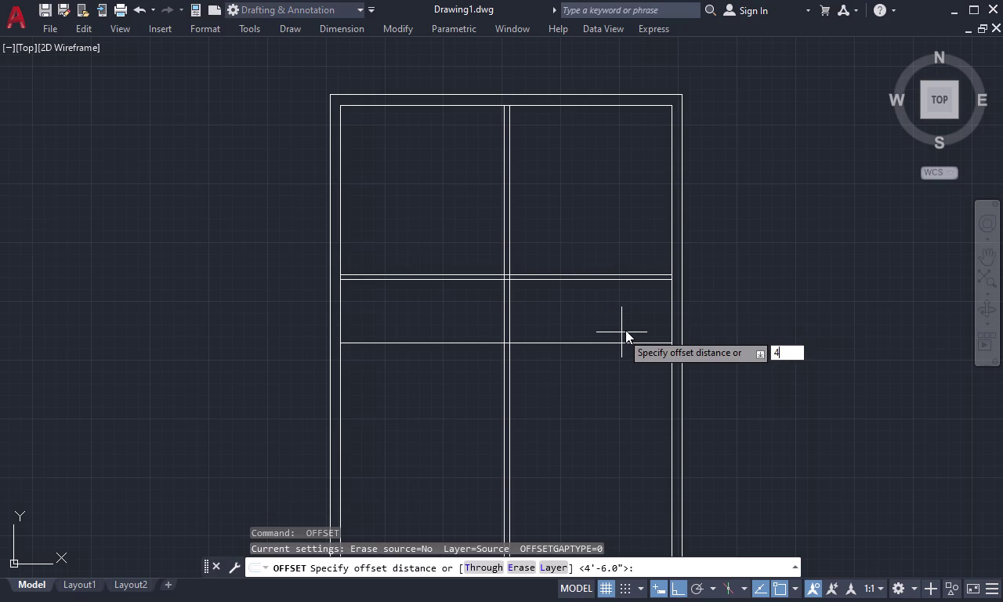
text(5)
key(space)
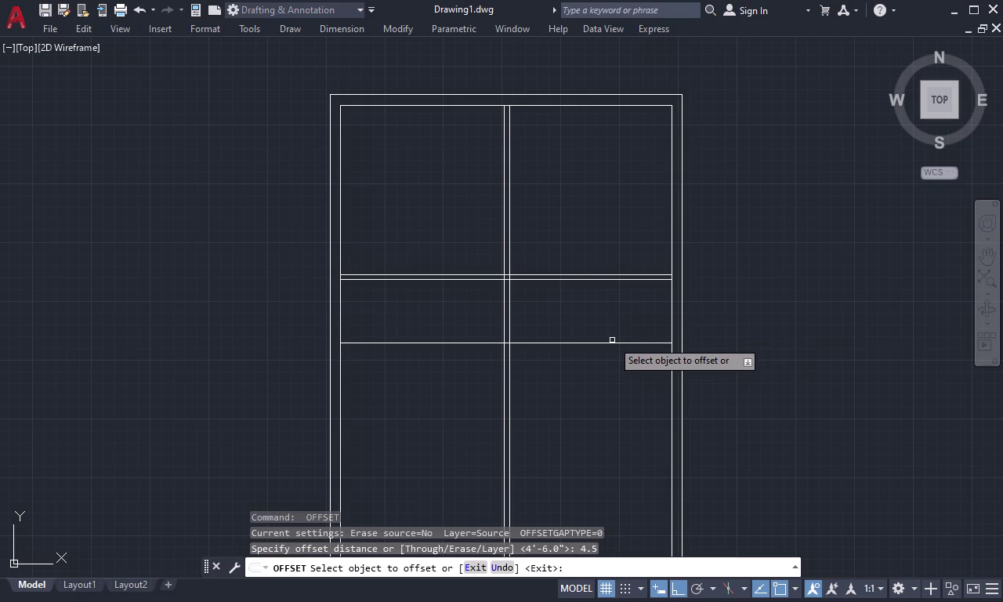
click(620, 342)
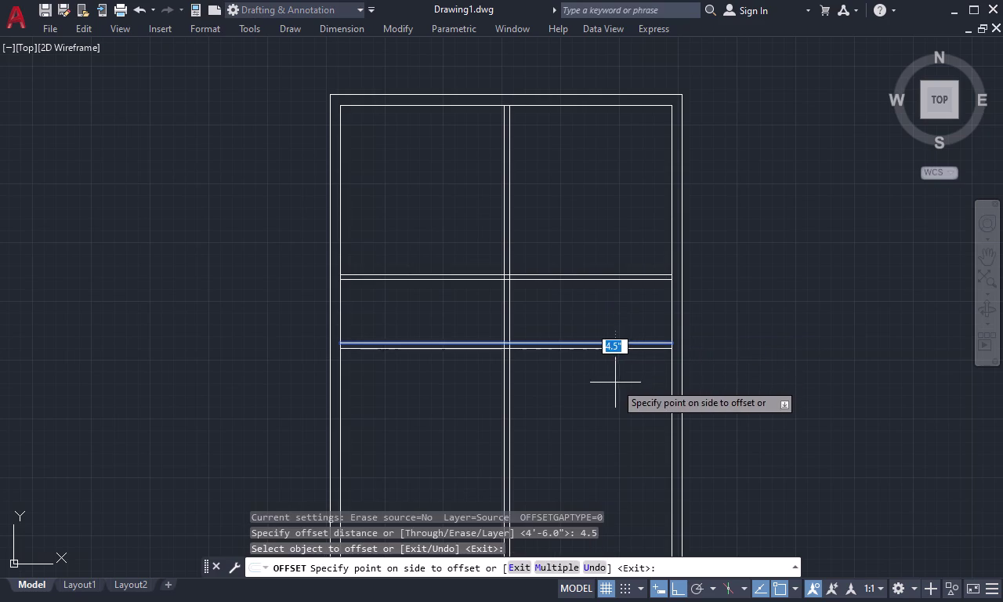
click(615, 383)
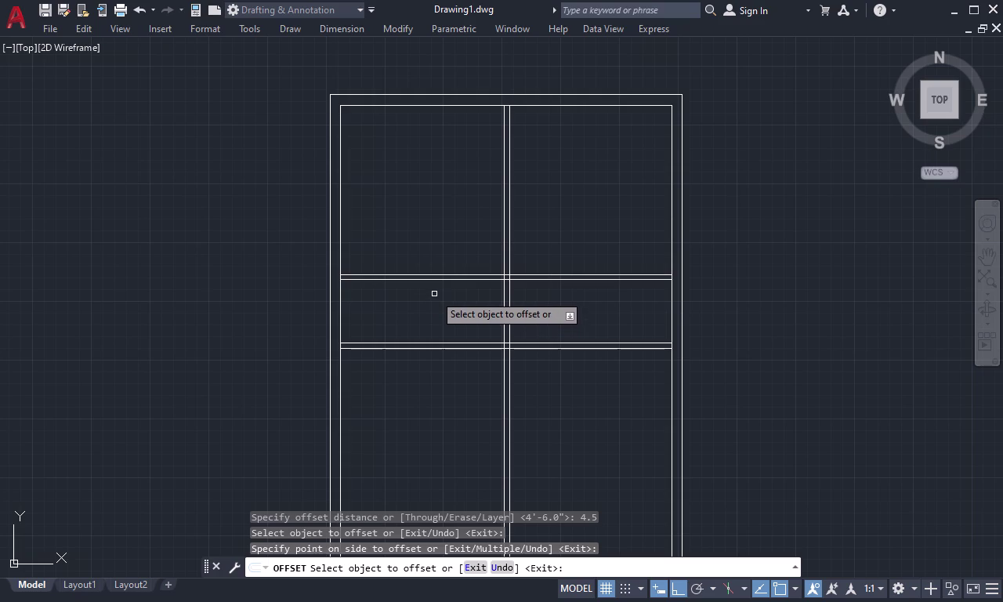
key(Escape)
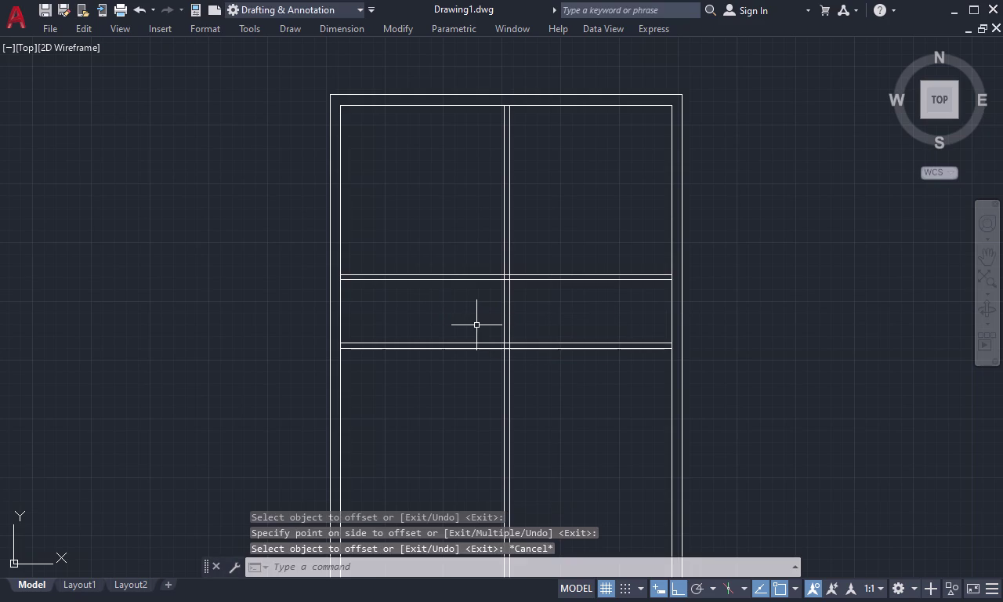
Measure the 4'-6" spacing between the partitions with DIST.
text(di)
key(space)
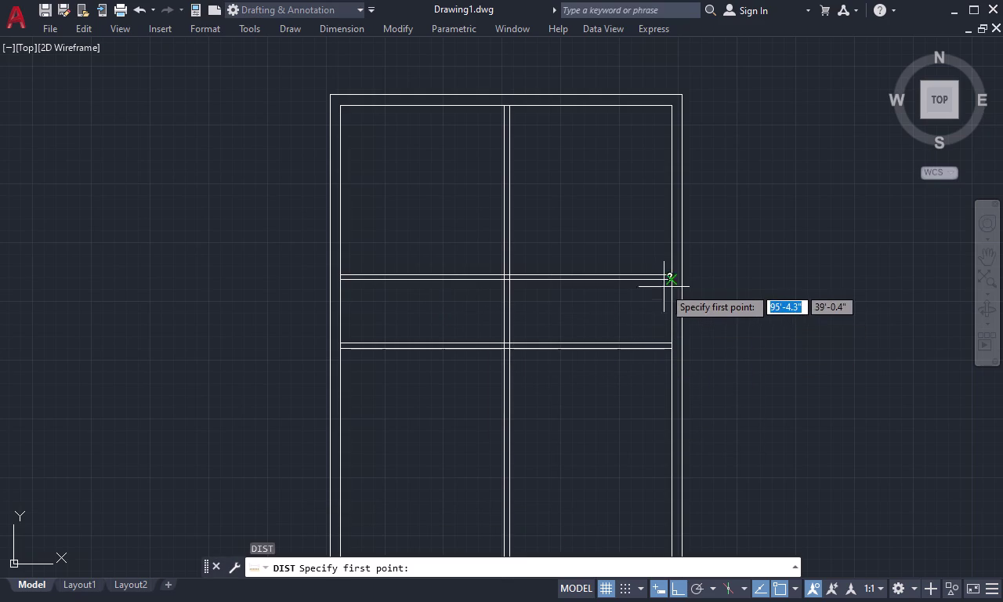
click(669, 283)
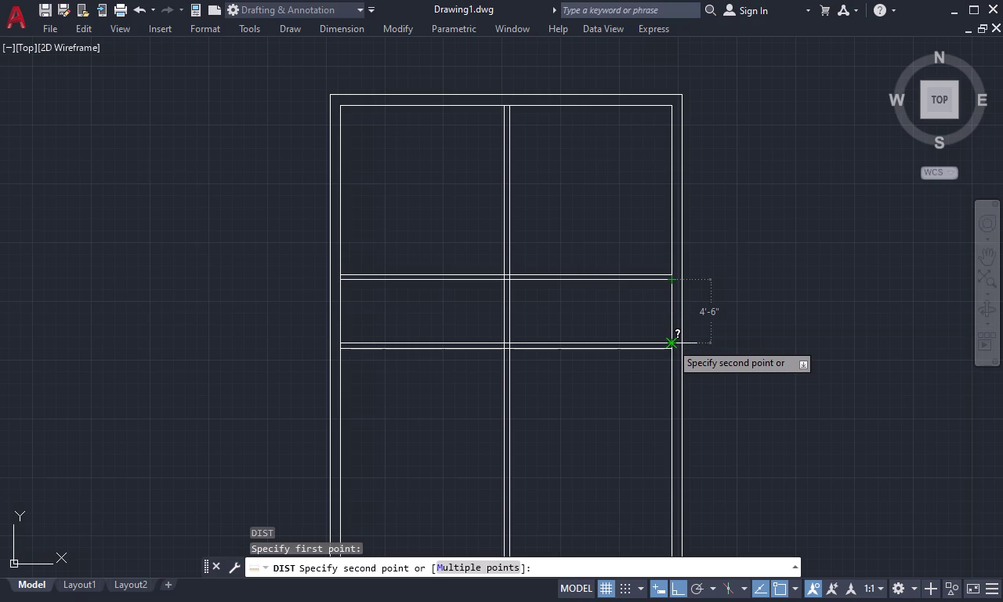
key(Escape)
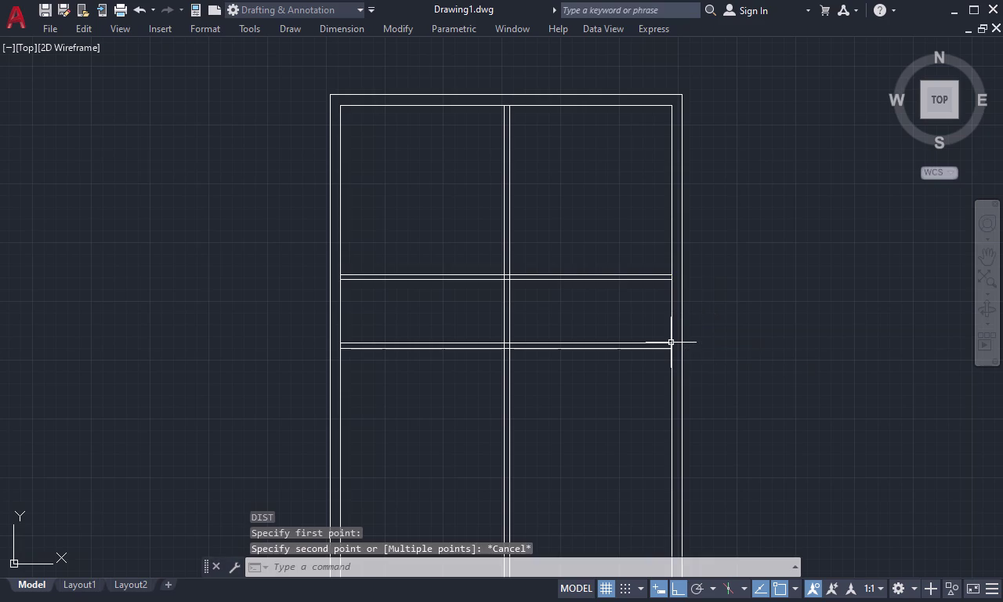
text(tr)
key(space)
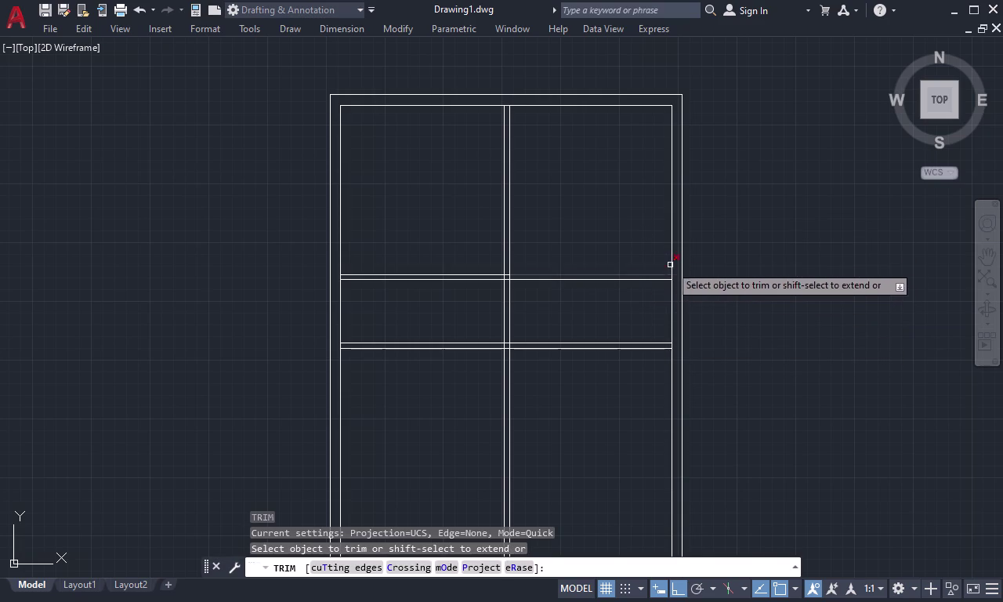
Trim the crossing line pieces at the upper wall junction.
scroll(up, 3)
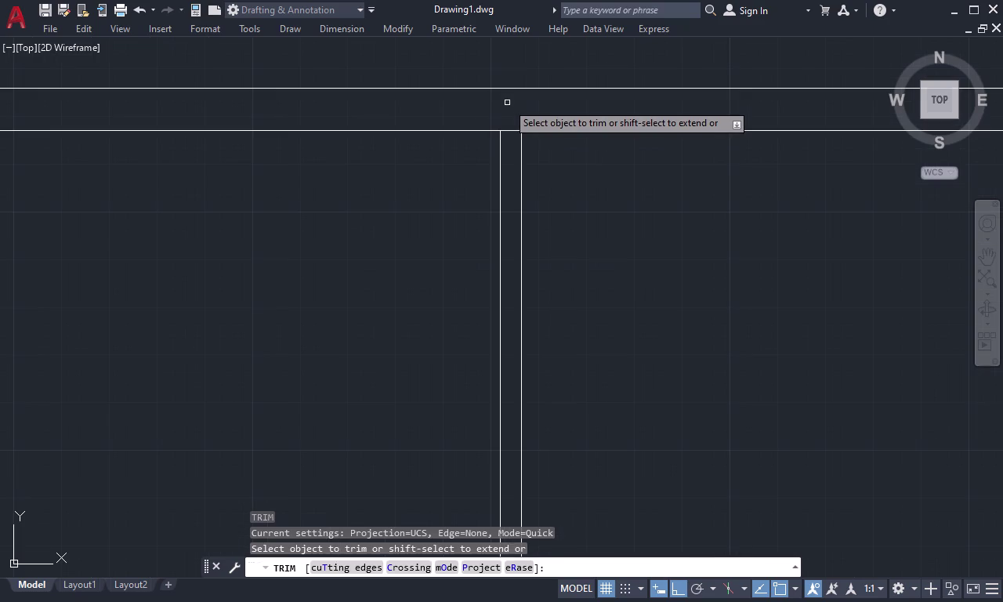
drag(507, 104, 513, 145)
scroll(down, 3)
scroll(up, 3)
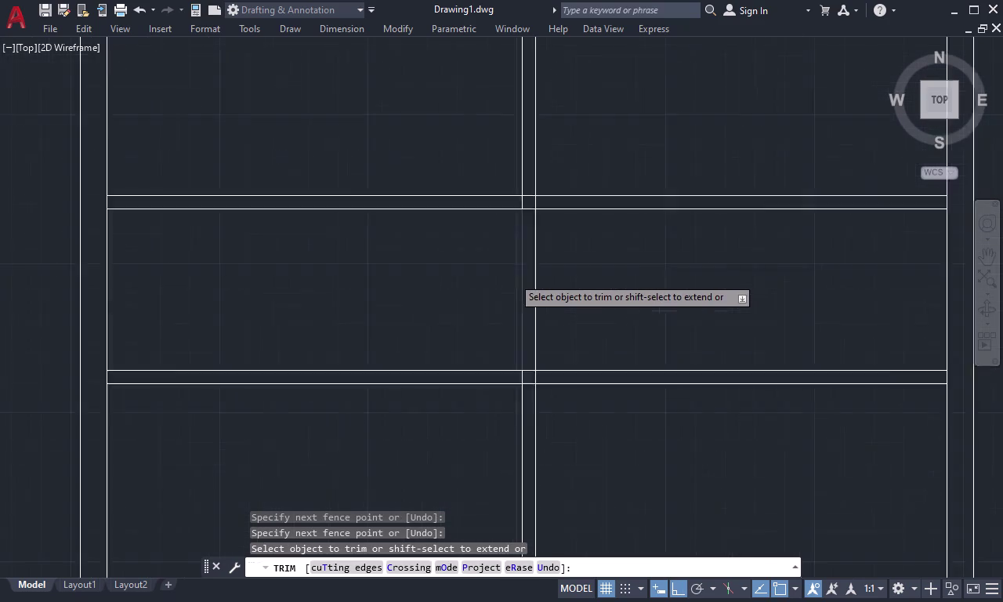
drag(542, 137, 536, 154)
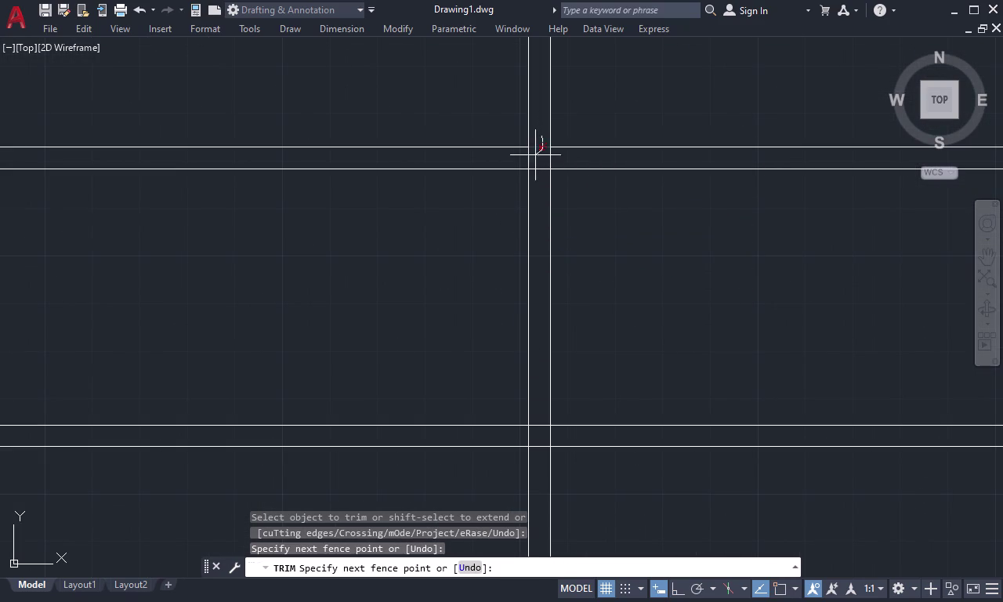
drag(536, 153, 521, 157)
drag(536, 179, 539, 170)
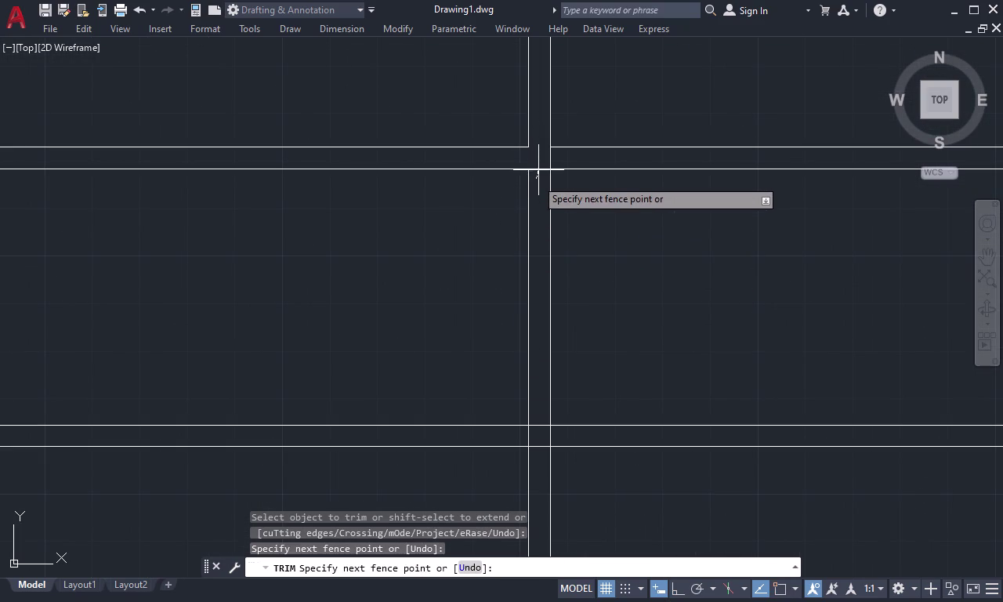
drag(539, 170, 557, 157)
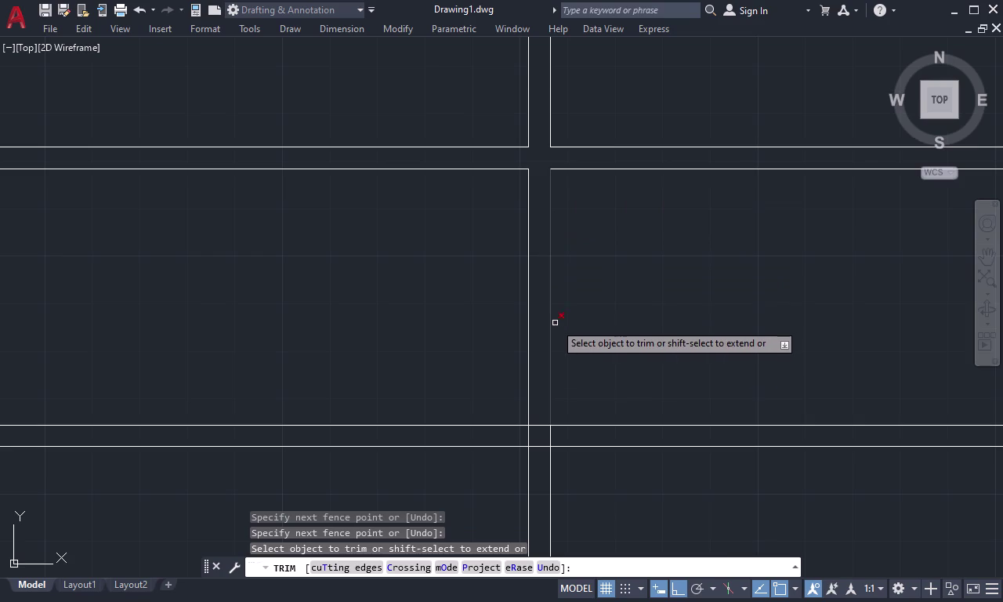
scroll(down, 3)
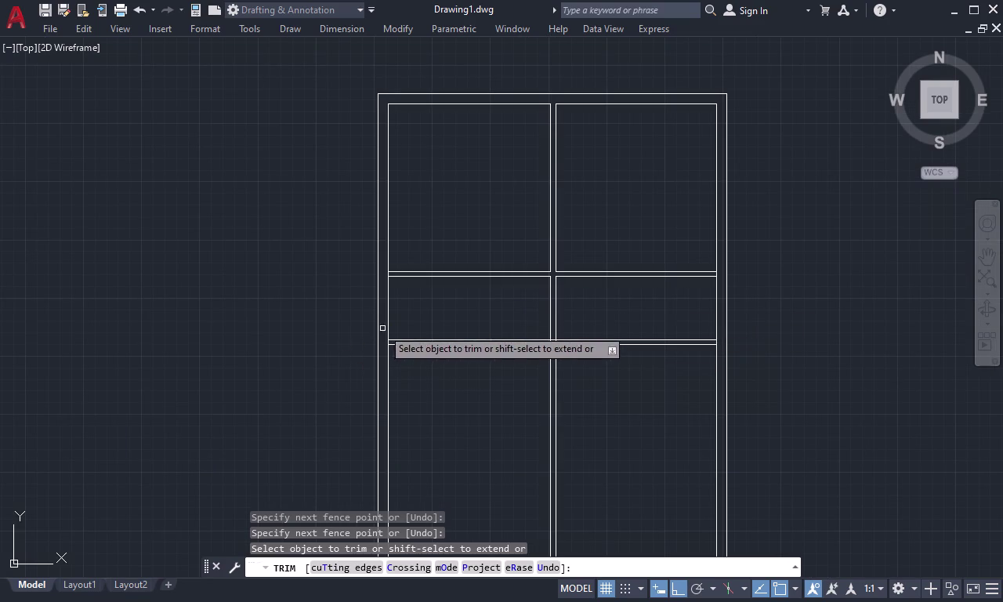
scroll(up, 3)
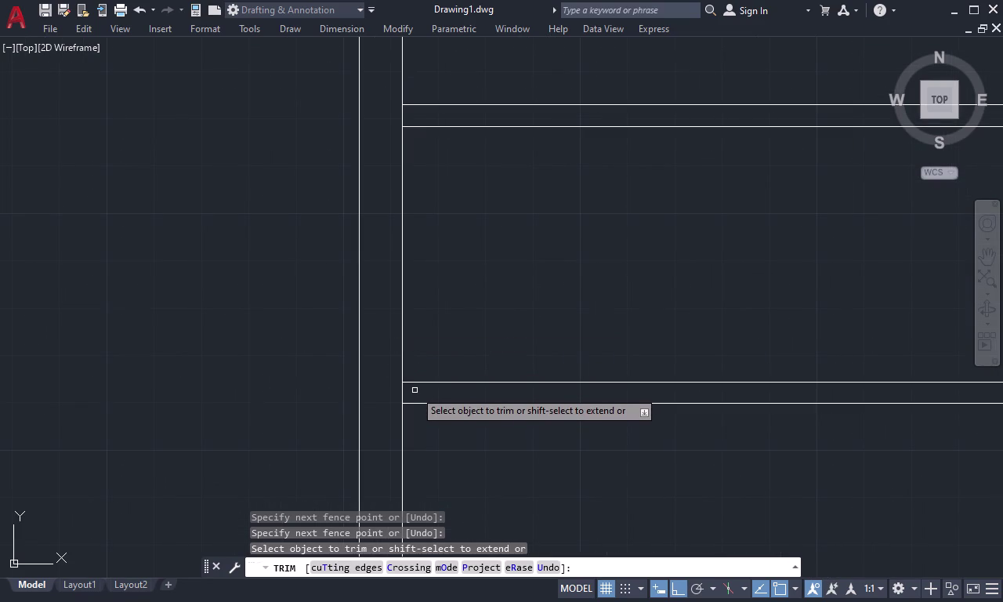
Trim the leftover line pieces at the left and right wall junctions.
click(401, 390)
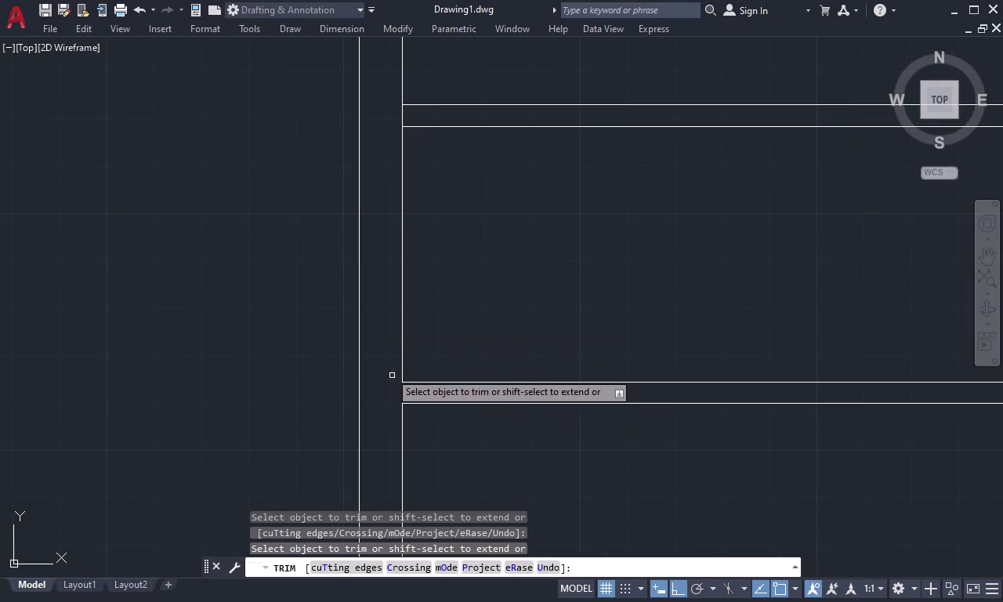
click(401, 120)
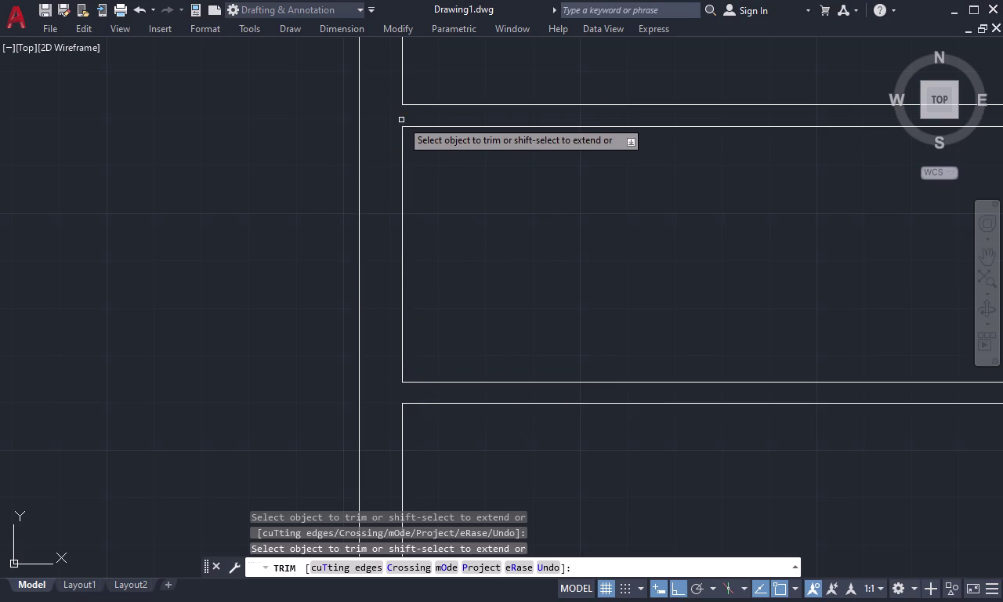
scroll(down, 3)
middle_drag(528, 236, 367, 258)
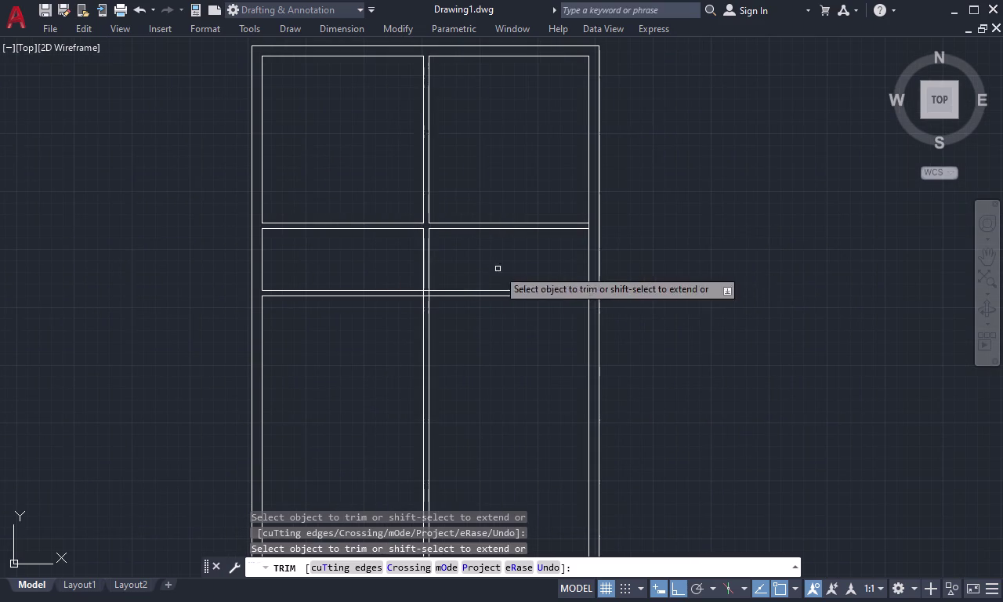
scroll(up, 3)
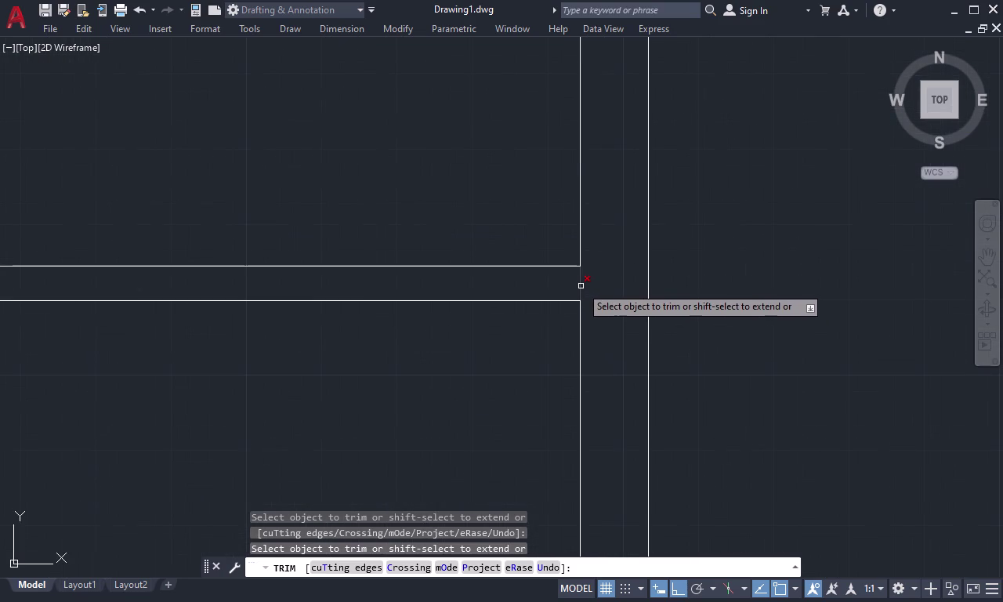
click(581, 286)
scroll(down, 3)
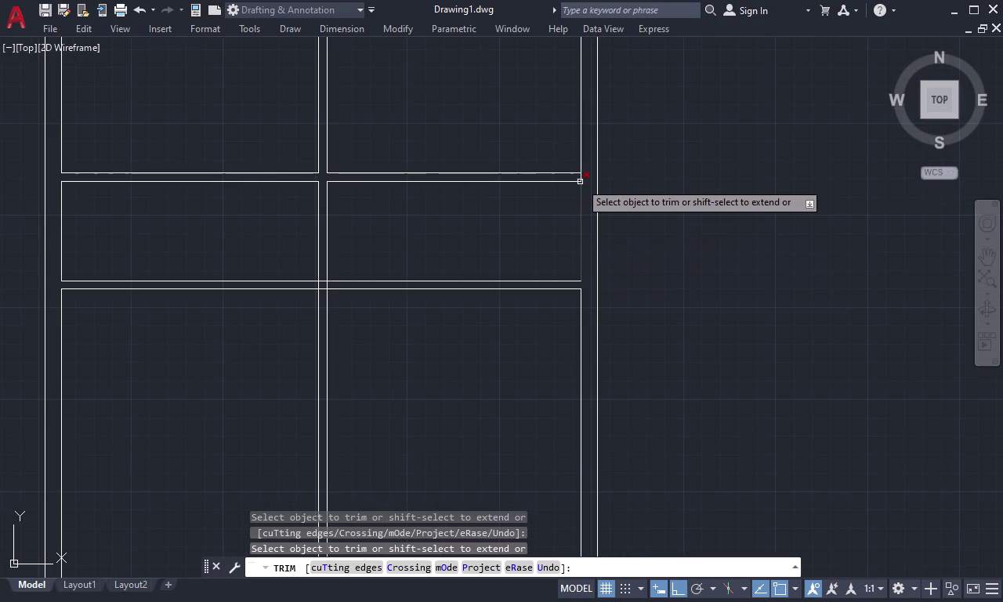
scroll(up, 3)
click(590, 171)
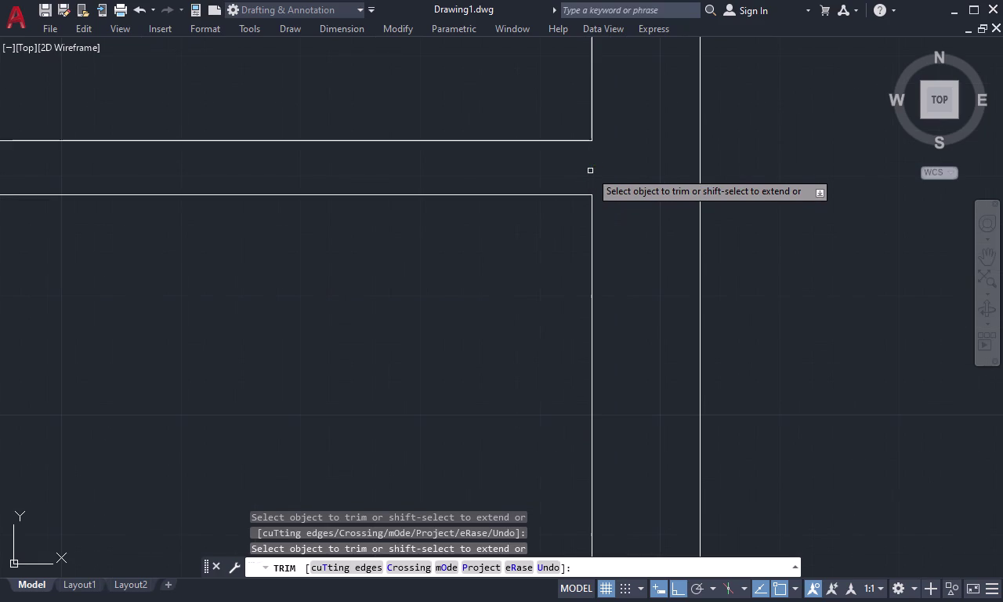
scroll(down, 3)
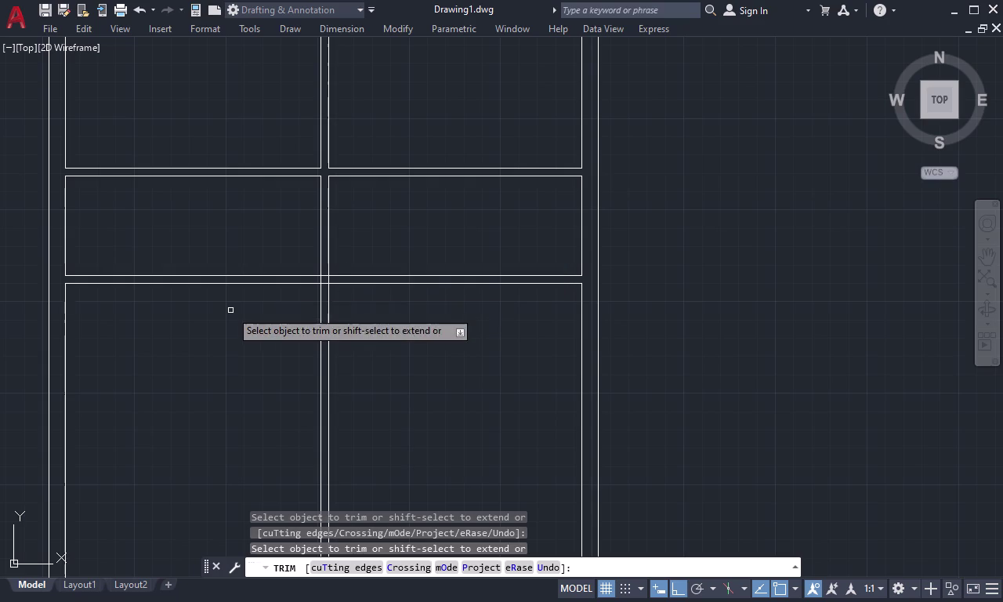
key(Escape)
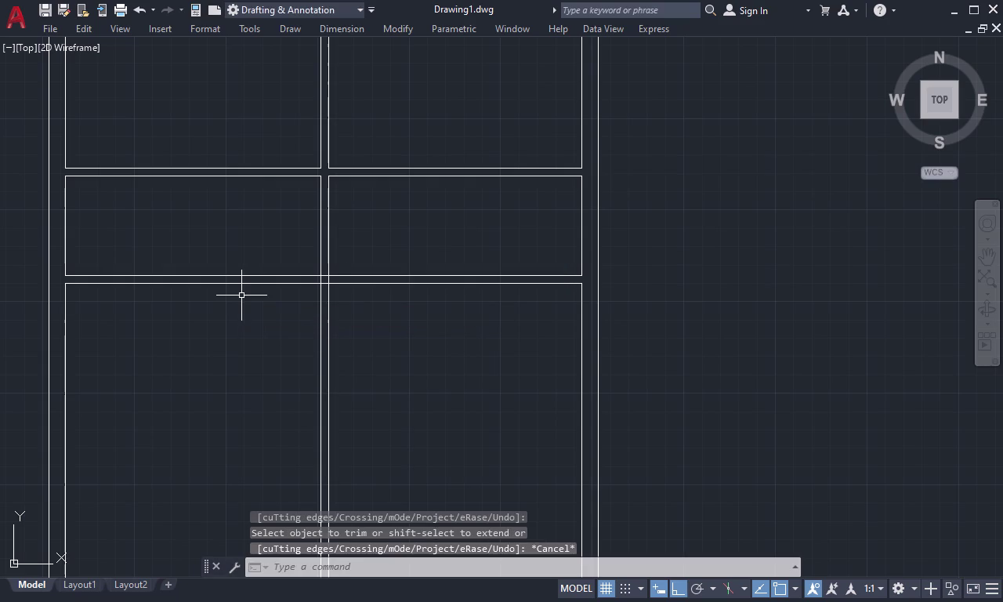
Offset the left wall line 8'3" into the middle room.
key(o)
key(space)
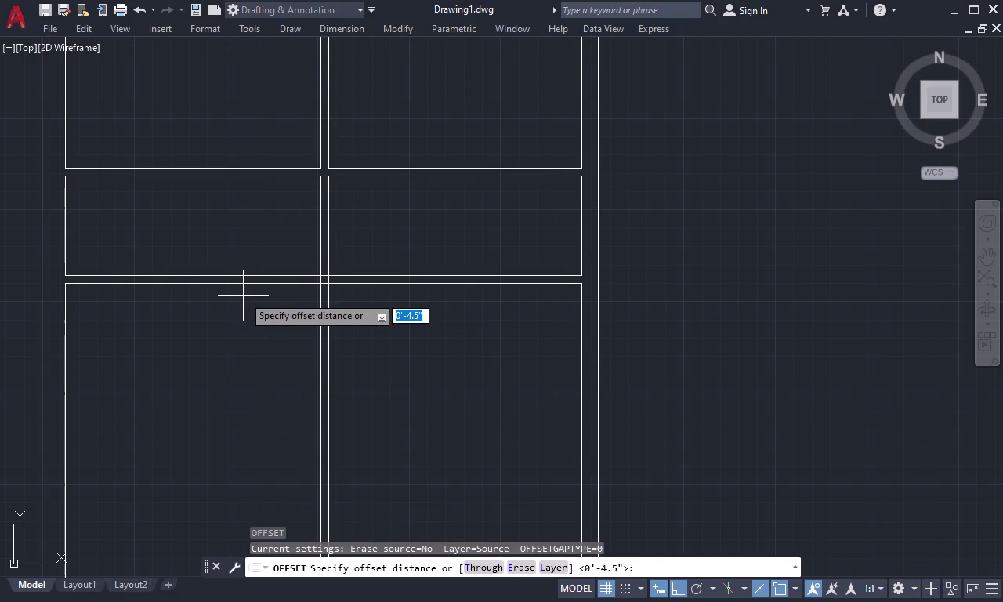
text(8'3)
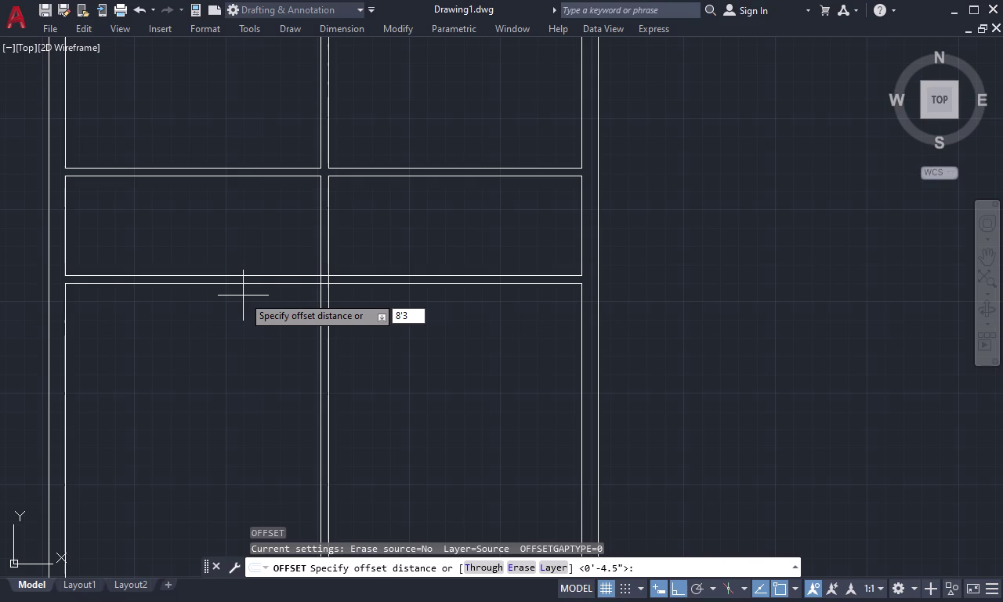
text(")
key(Return)
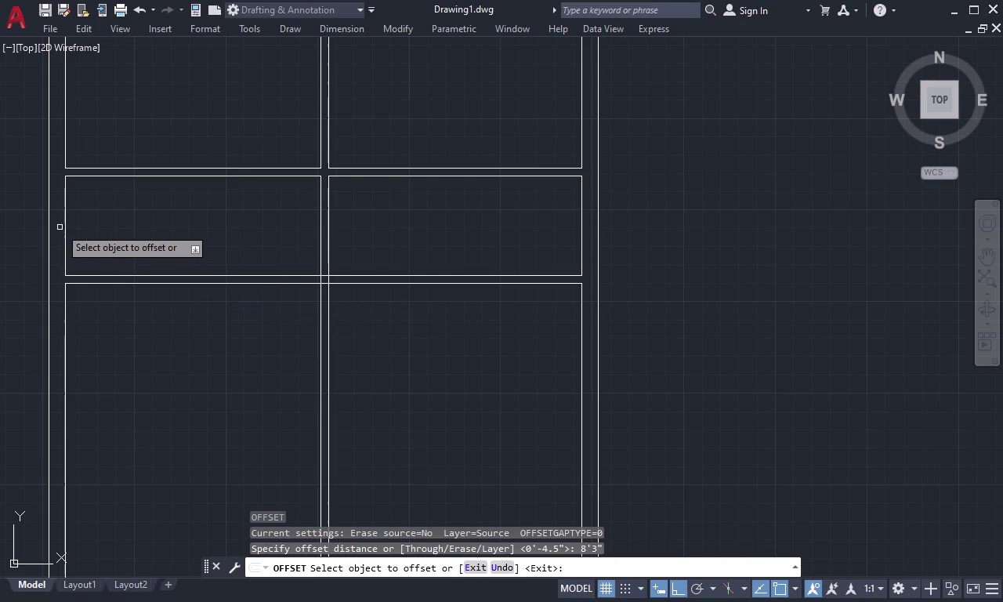
click(64, 218)
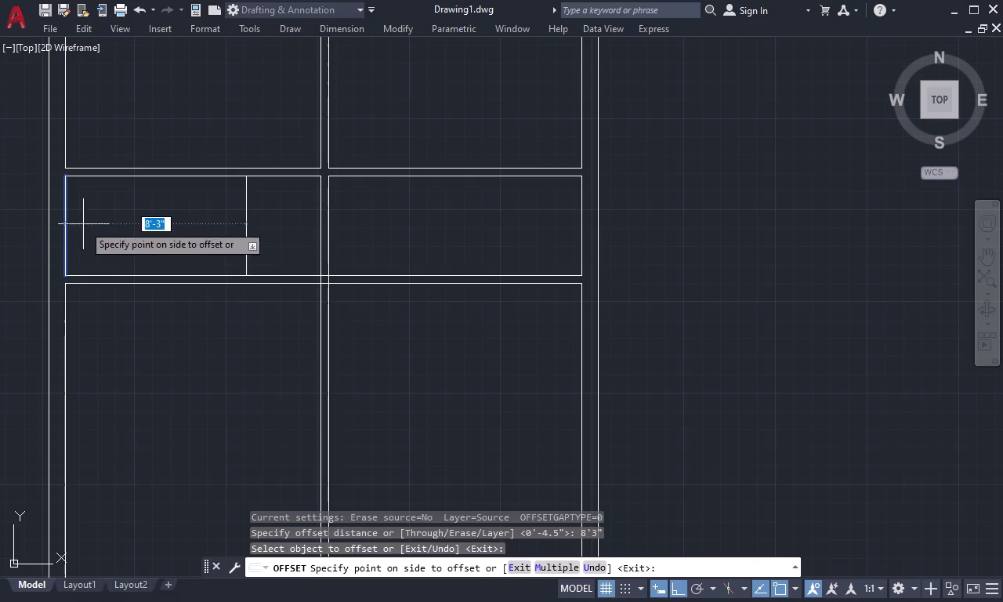
click(206, 241)
key(space)
Double the left partition with a 4.5-inch offset to its right.
key(space)
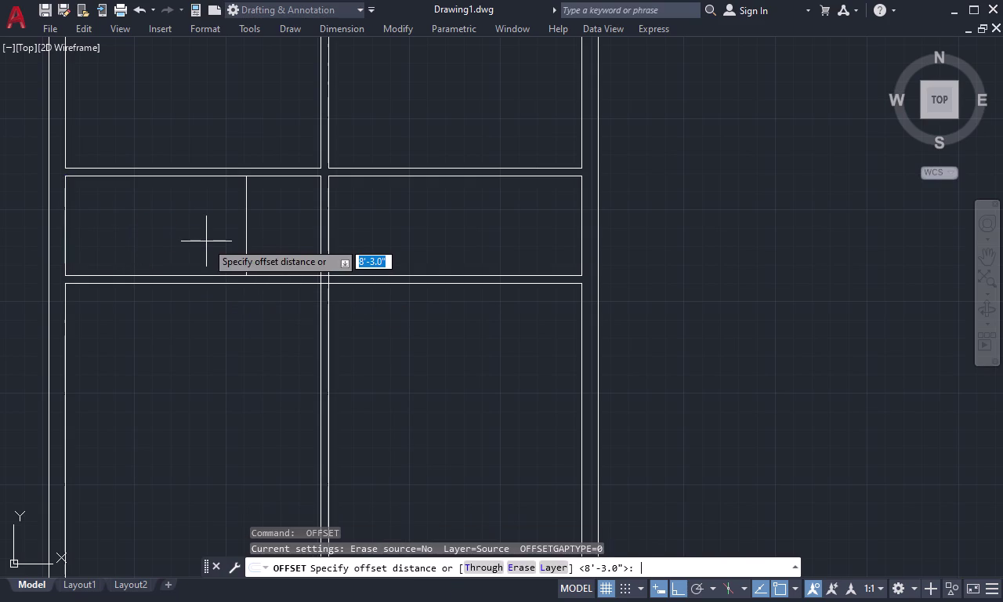
text(4.5)
key(space)
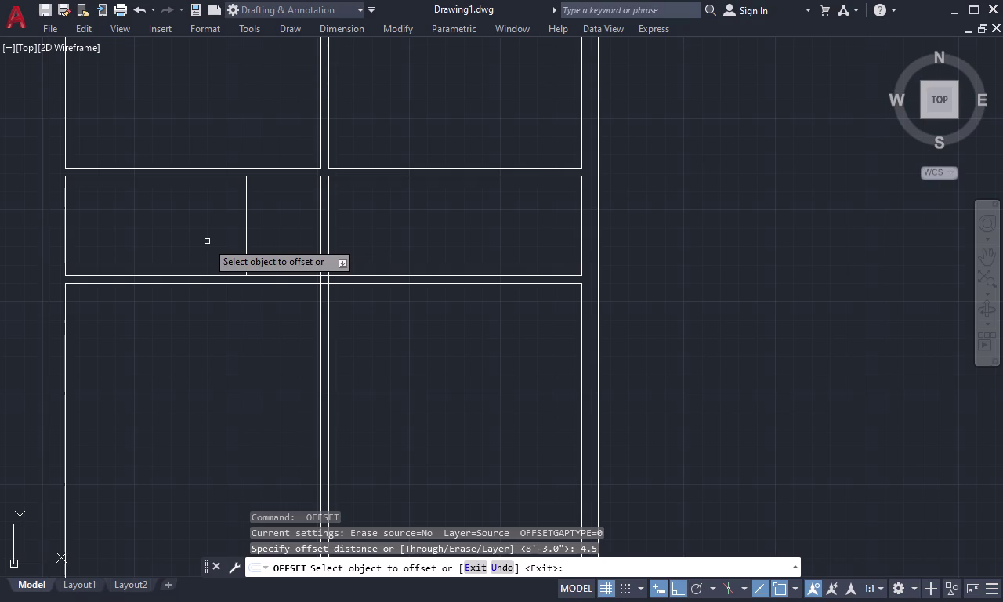
click(246, 223)
click(299, 229)
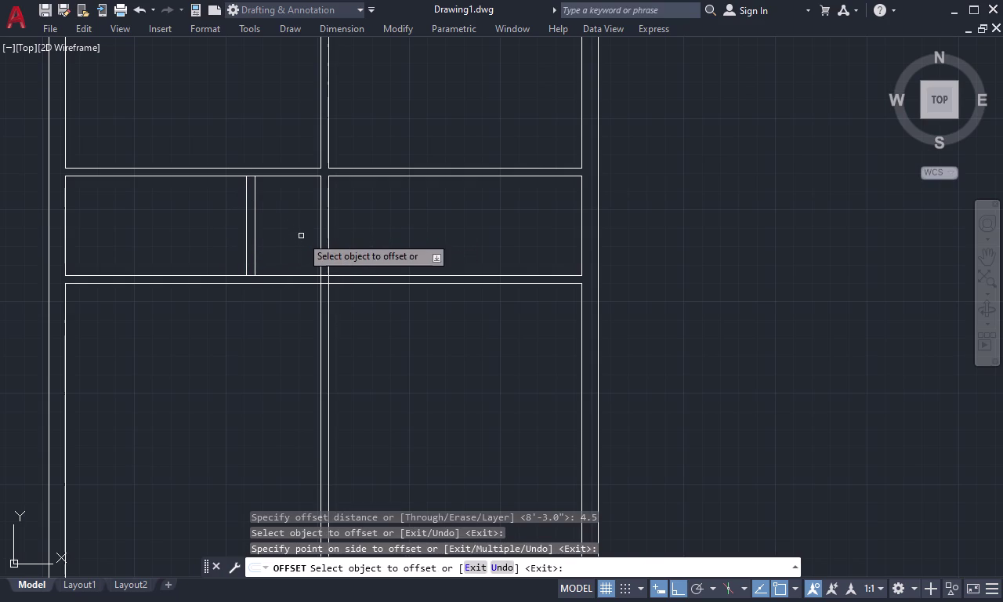
key(space)
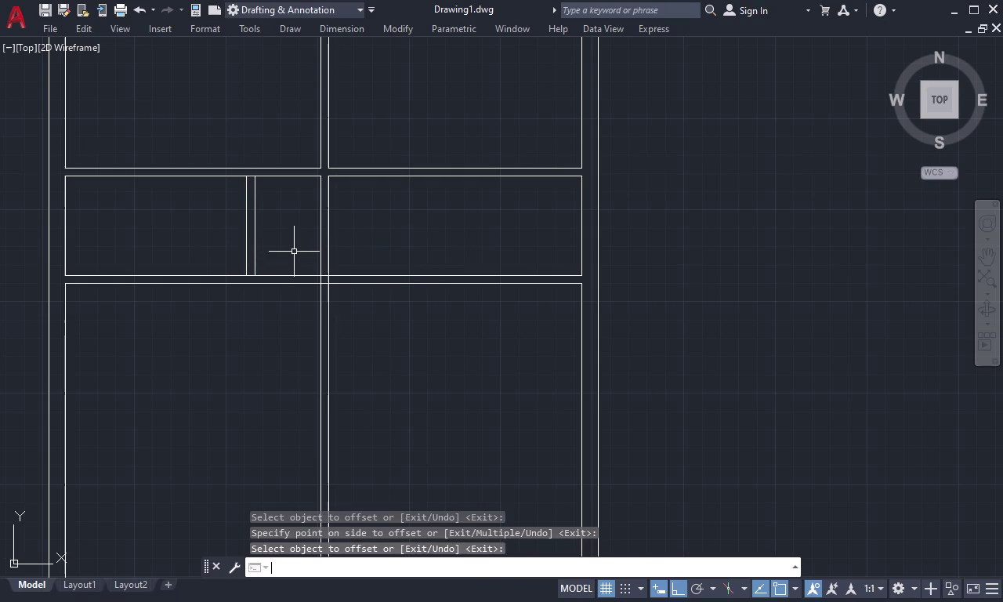
Offset the right wall line 8'1.5" into the middle room.
key(space)
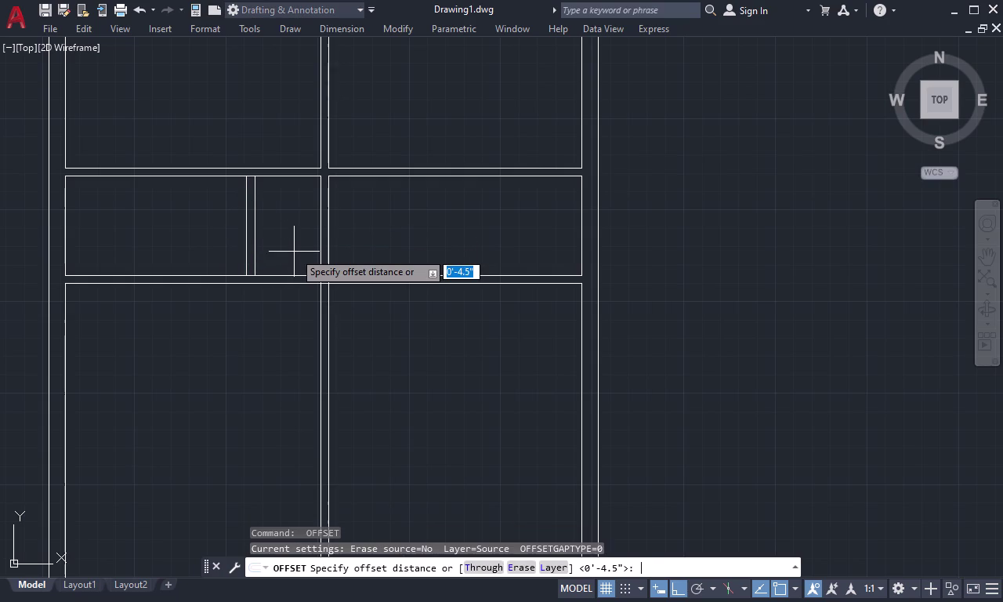
key(8)
key(apostrophe)
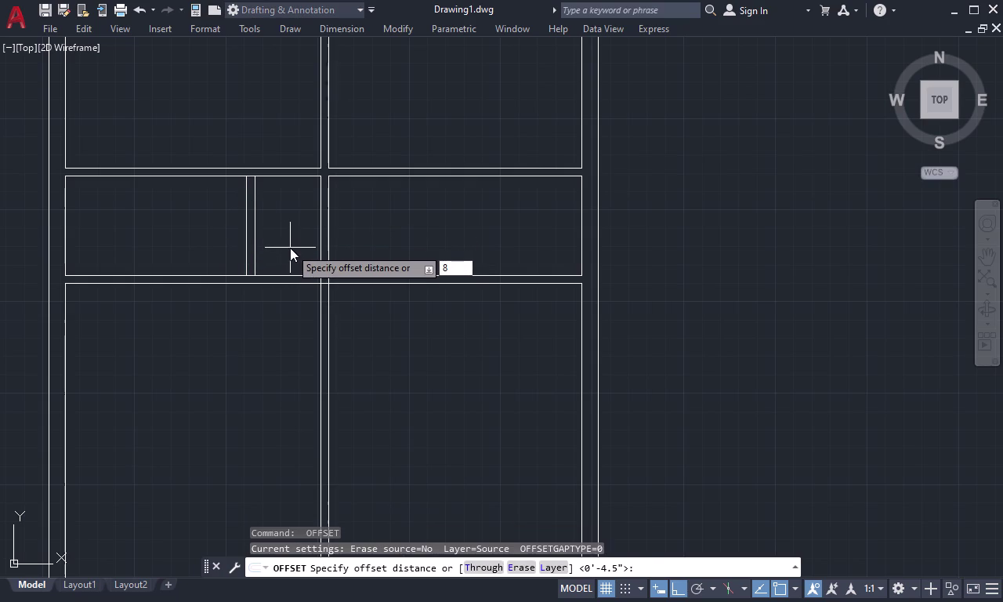
text(1.5)
key(shift+quotedbl)
key(Return)
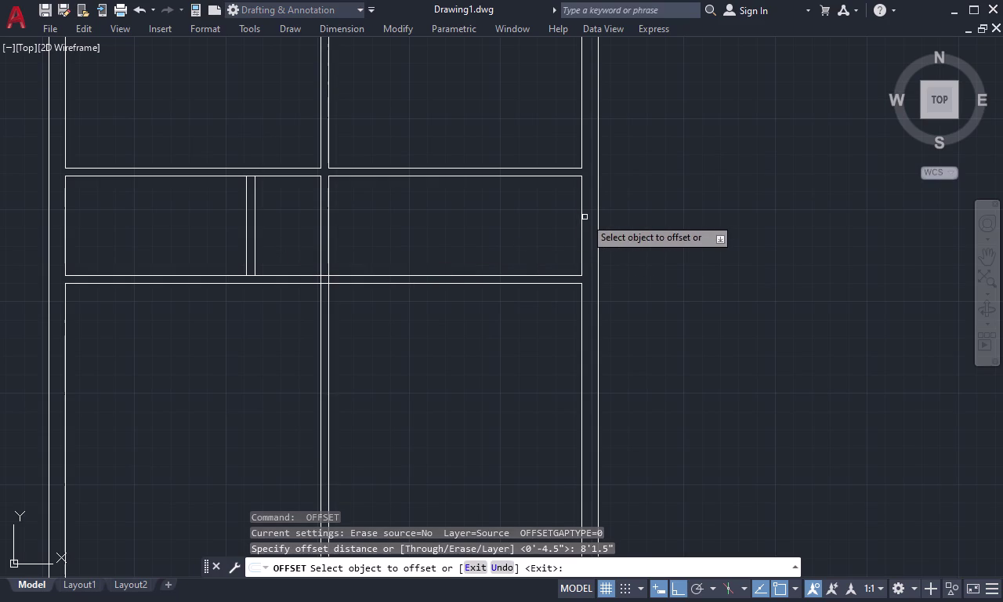
click(581, 225)
click(506, 254)
key(space)
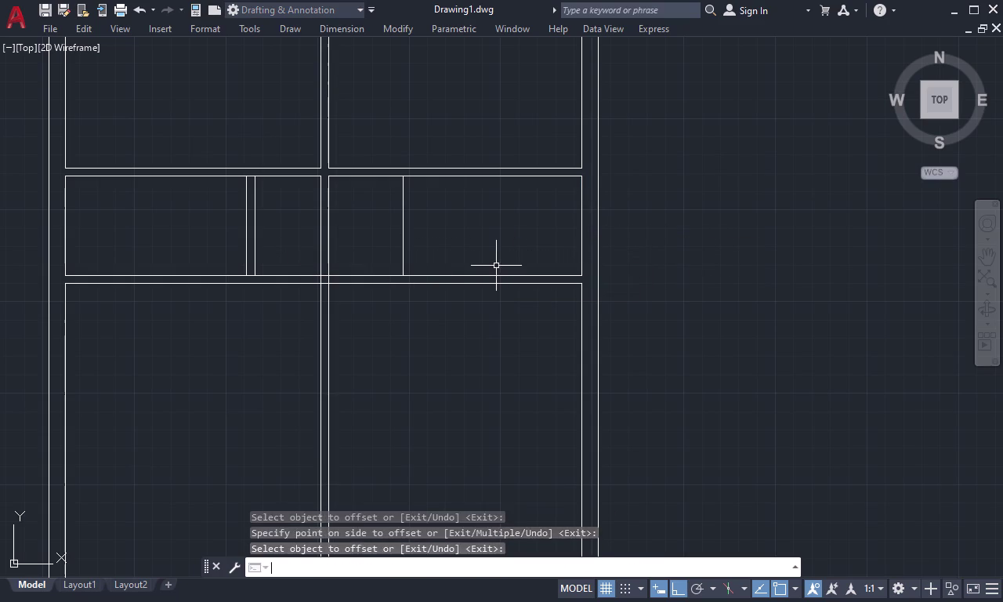
Double the right partition with a 4.5-inch offset to its left.
key(space)
text(4.5)
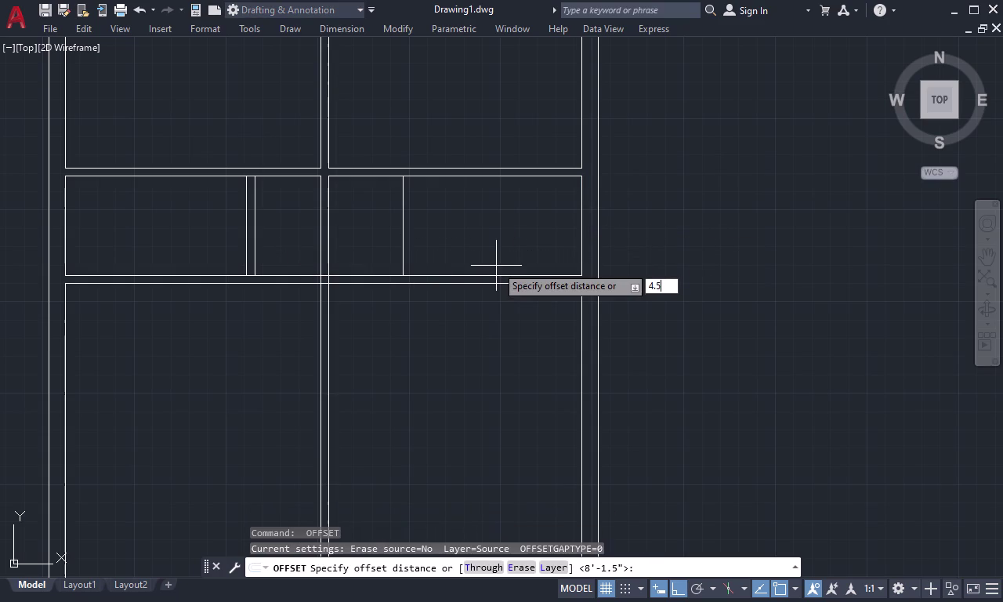
key(space)
click(402, 233)
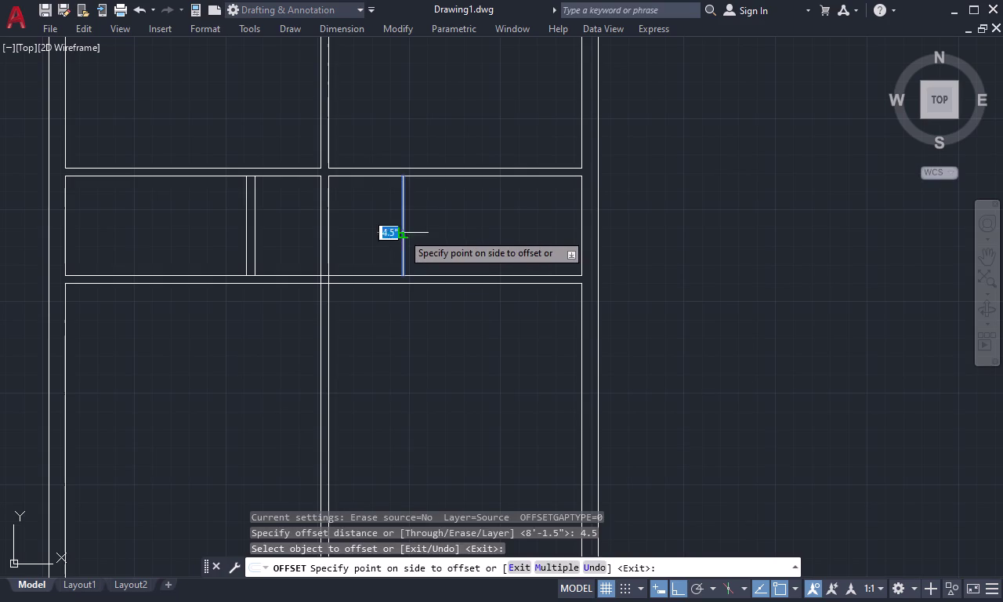
click(373, 234)
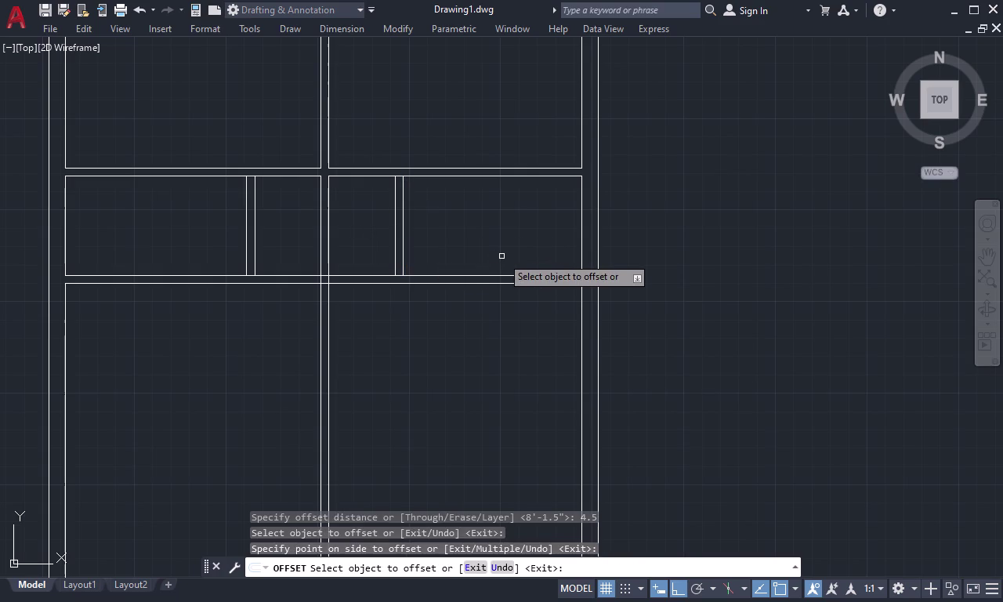
key(Escape)
Extend the middle-room partition lines up and down to the horizontal walls.
text(ex)
key(space)
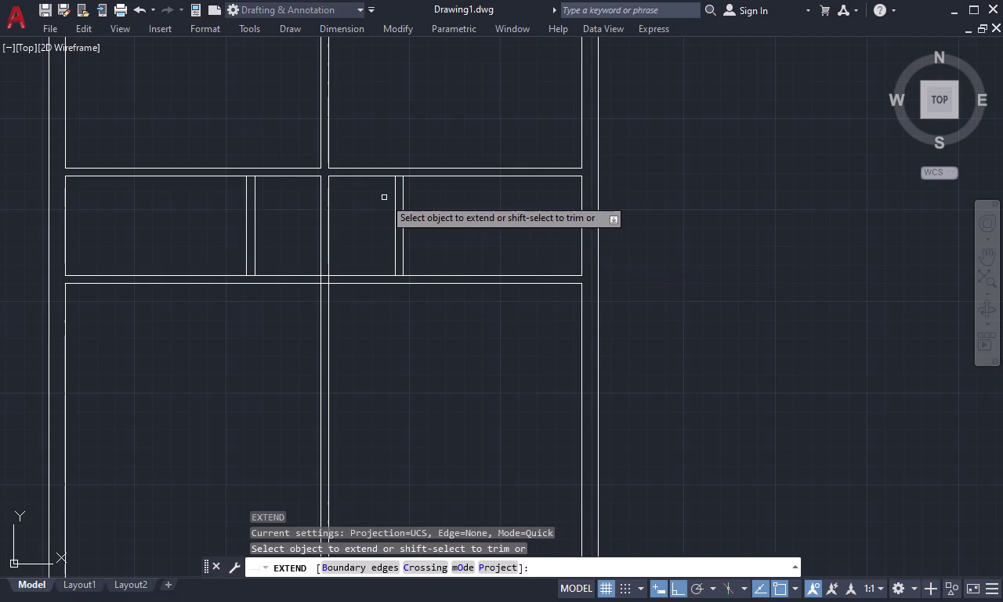
click(396, 183)
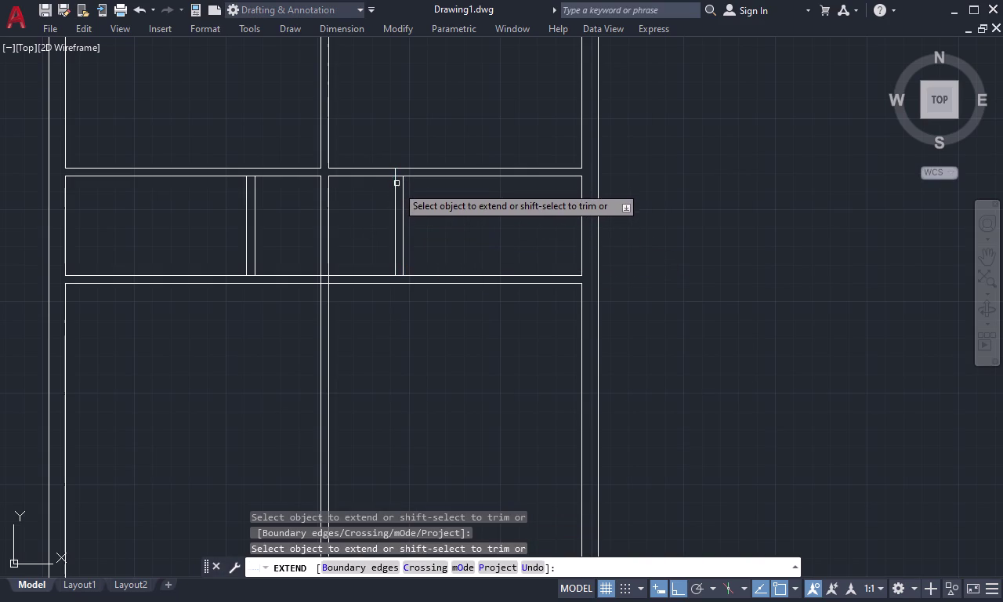
click(397, 239)
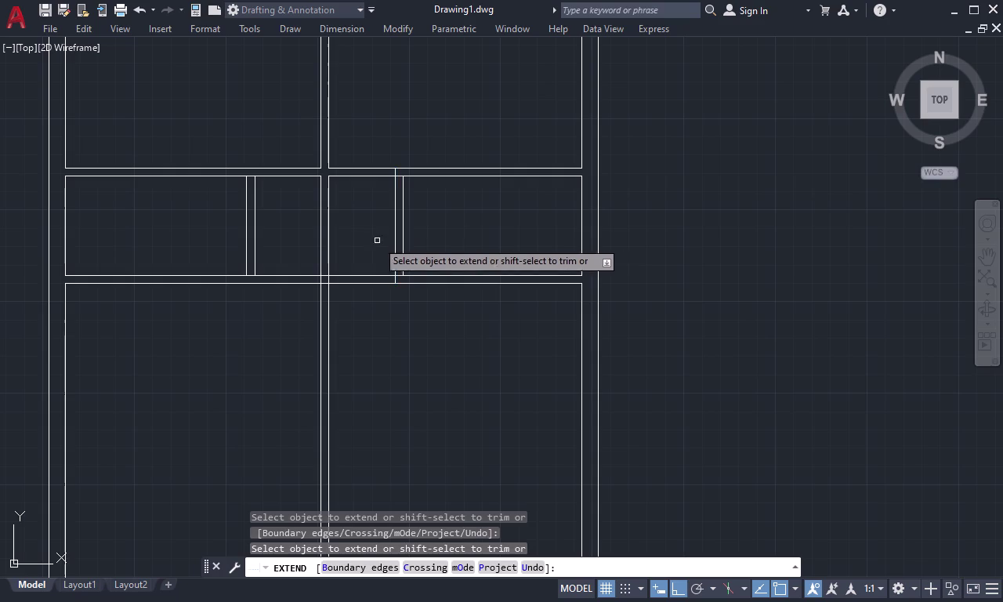
click(255, 187)
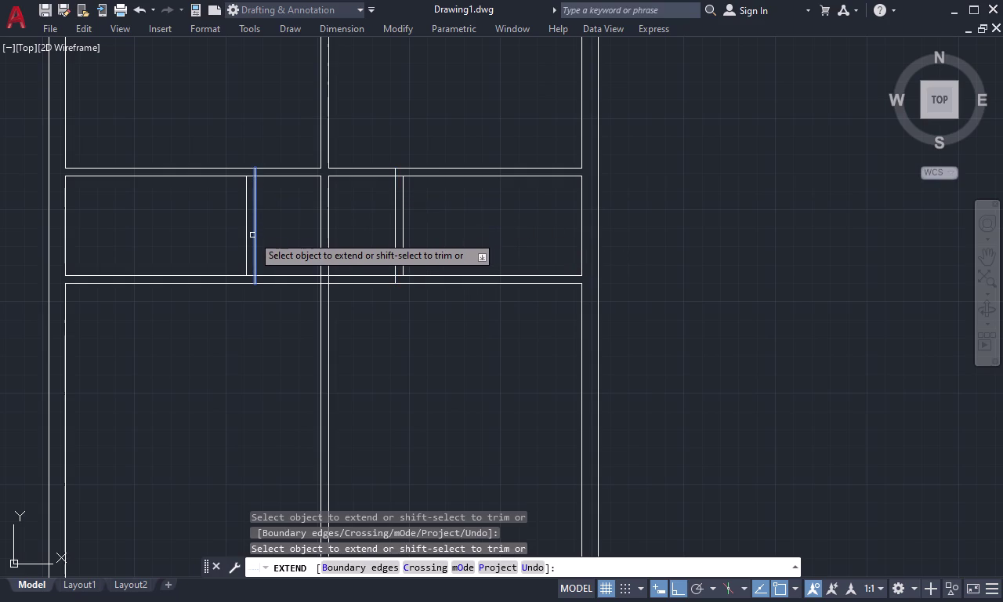
click(252, 235)
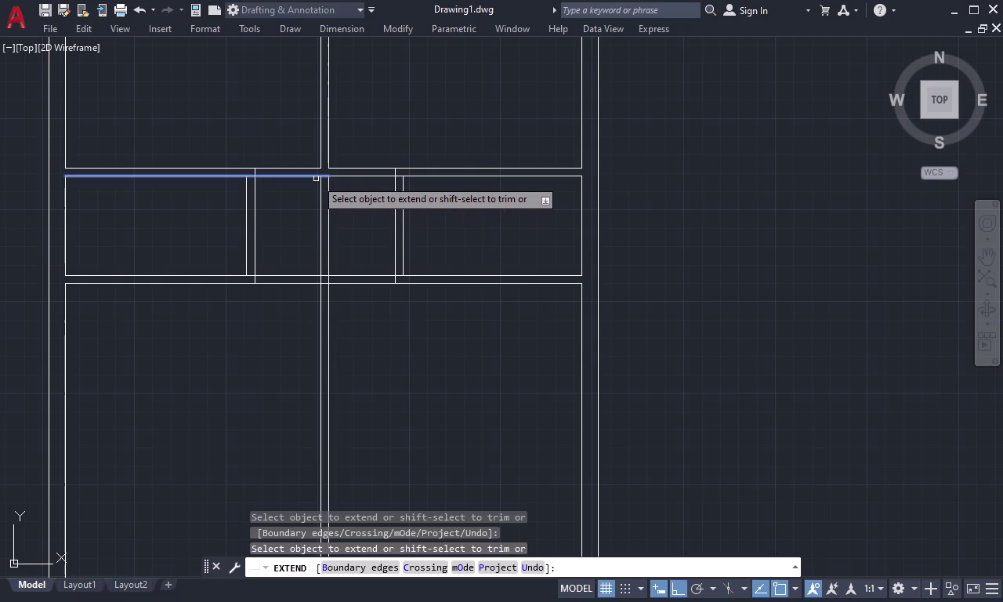
click(315, 179)
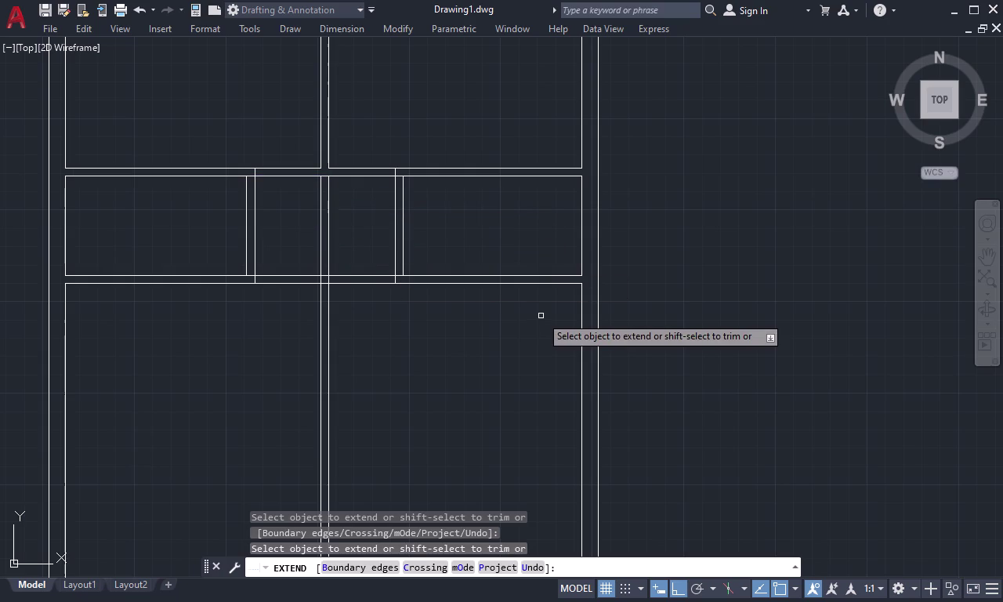
key(Escape)
Fence-trim the wall lines between the two middle partitions to open the hallway.
text(tr)
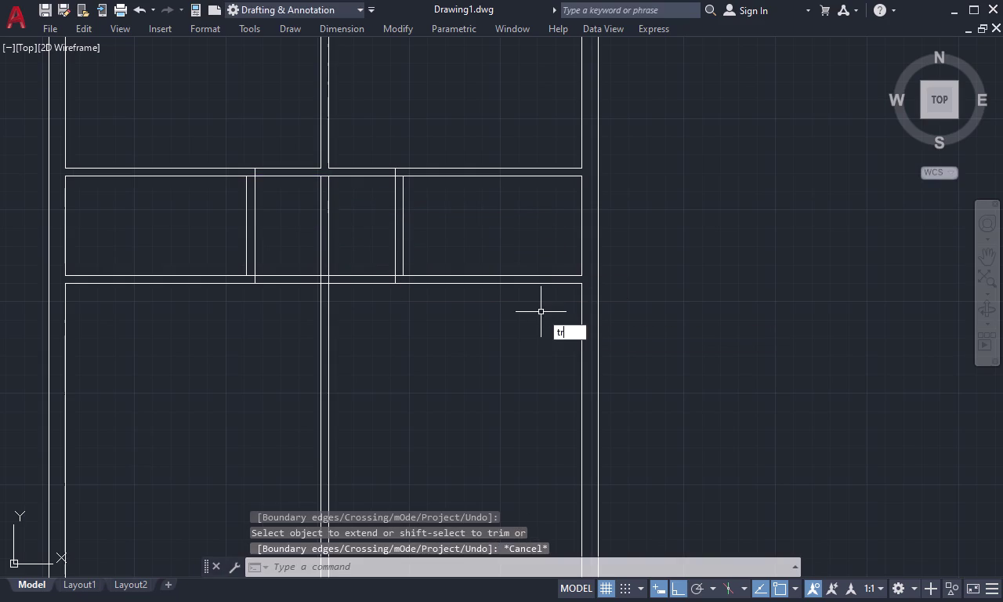
key(space)
drag(285, 157, 286, 158)
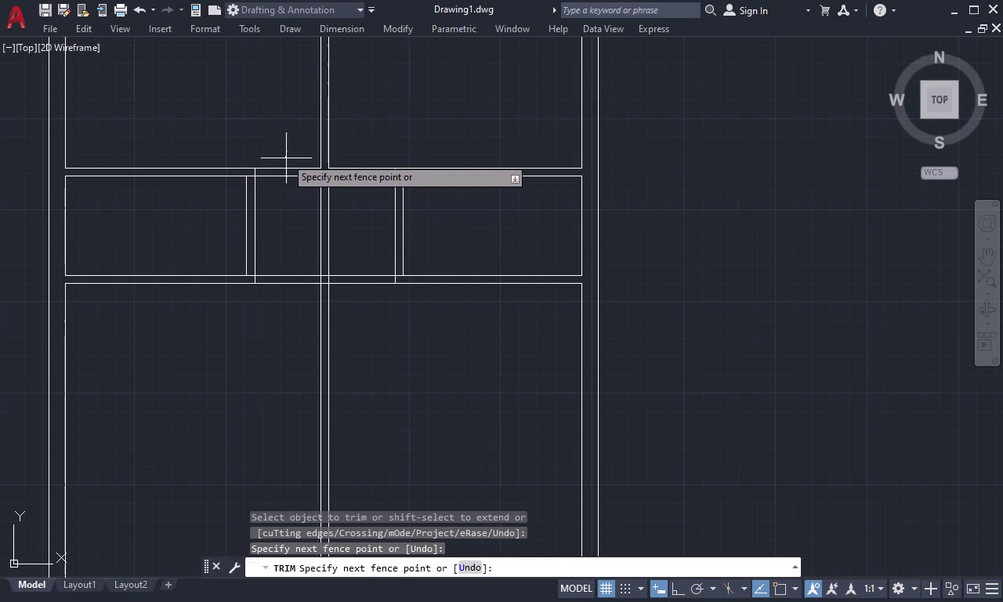
drag(286, 158, 300, 290)
drag(355, 161, 359, 191)
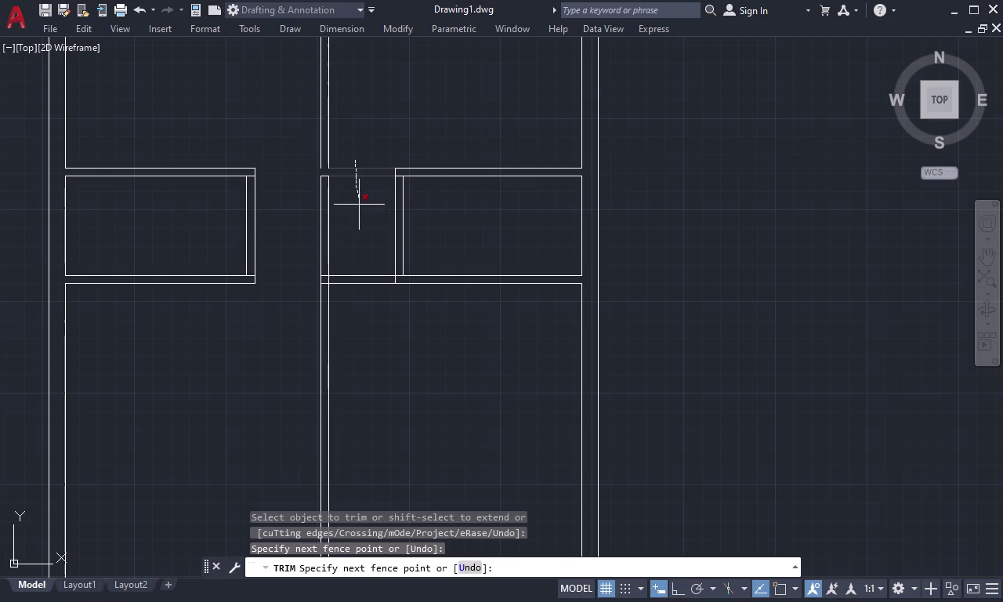
drag(358, 191, 372, 316)
drag(355, 228, 317, 239)
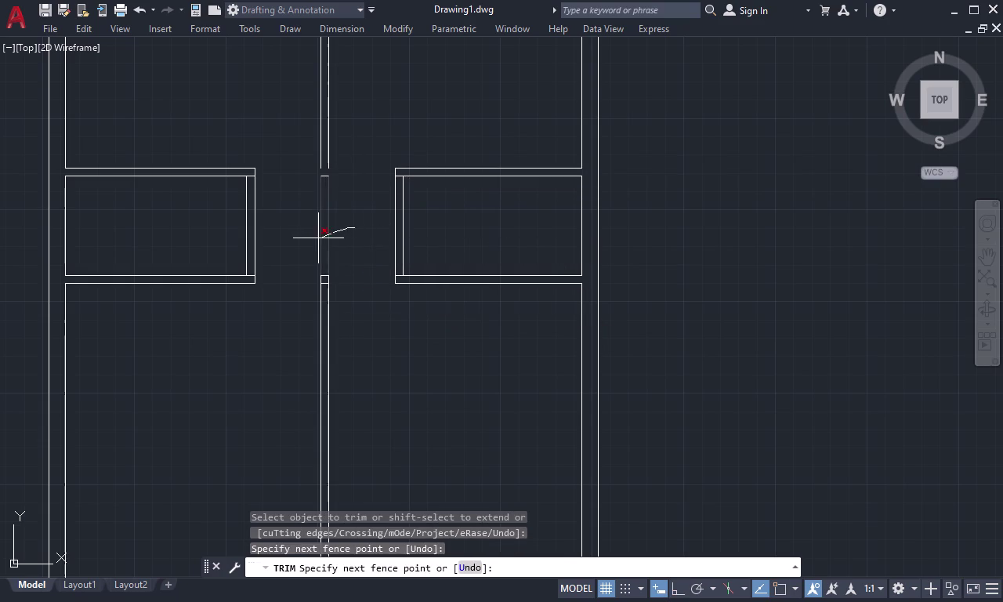
drag(317, 239, 313, 240)
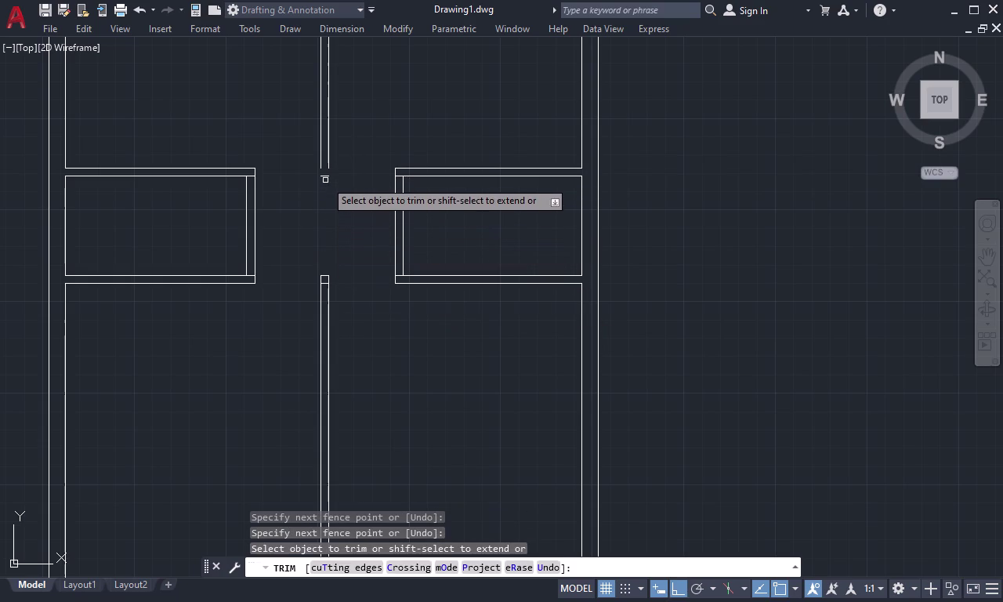
key(Escape)
text(e)
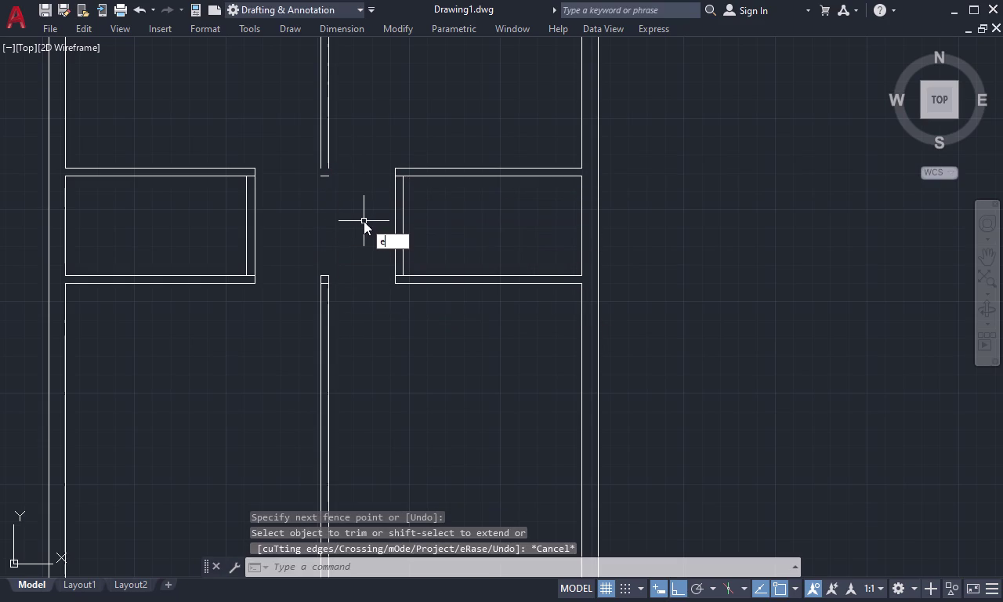
text(x)
key(space)
Extend the two central wall lines to the hallway edges.
click(320, 158)
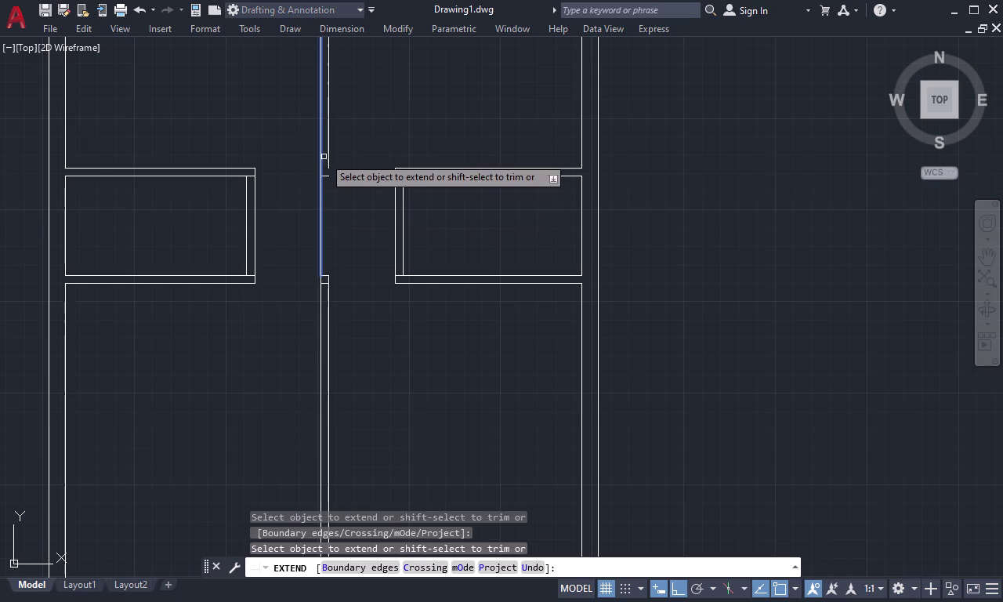
click(328, 156)
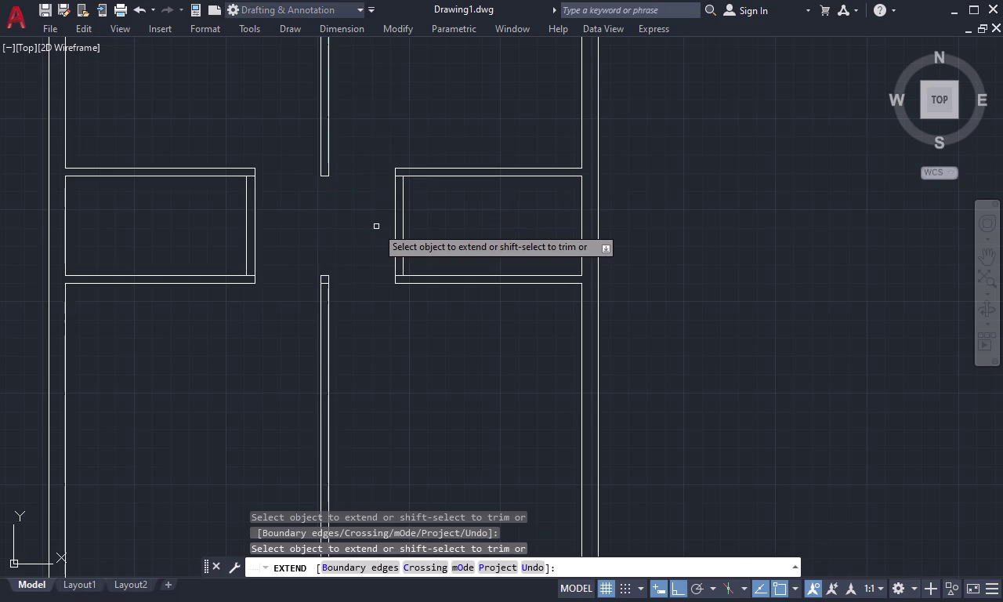
key(Escape)
text(t)
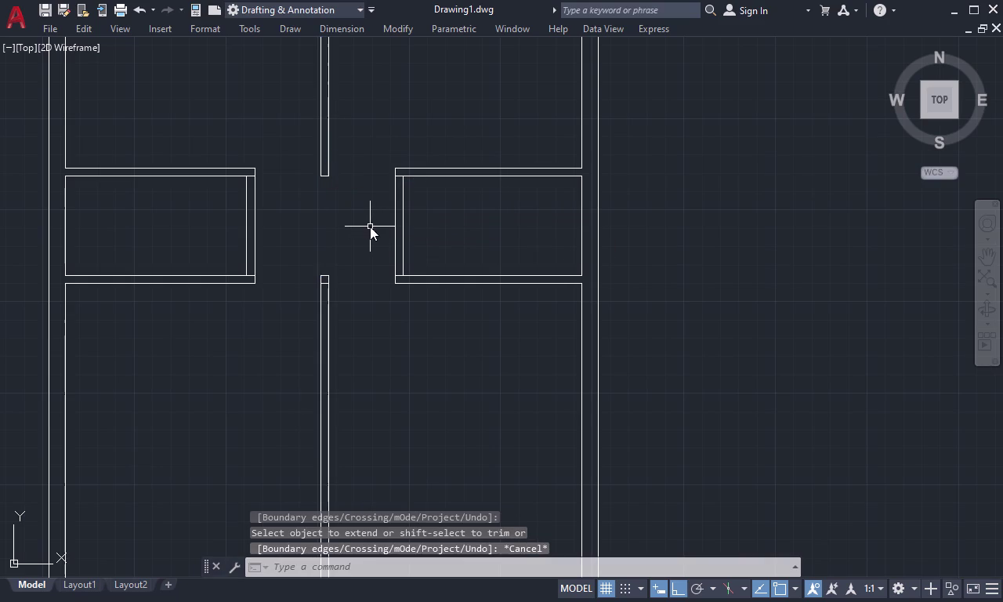
text(r)
key(space)
Trim the stray wall lines at the junctions and corner beside the right small room.
scroll(up, 3)
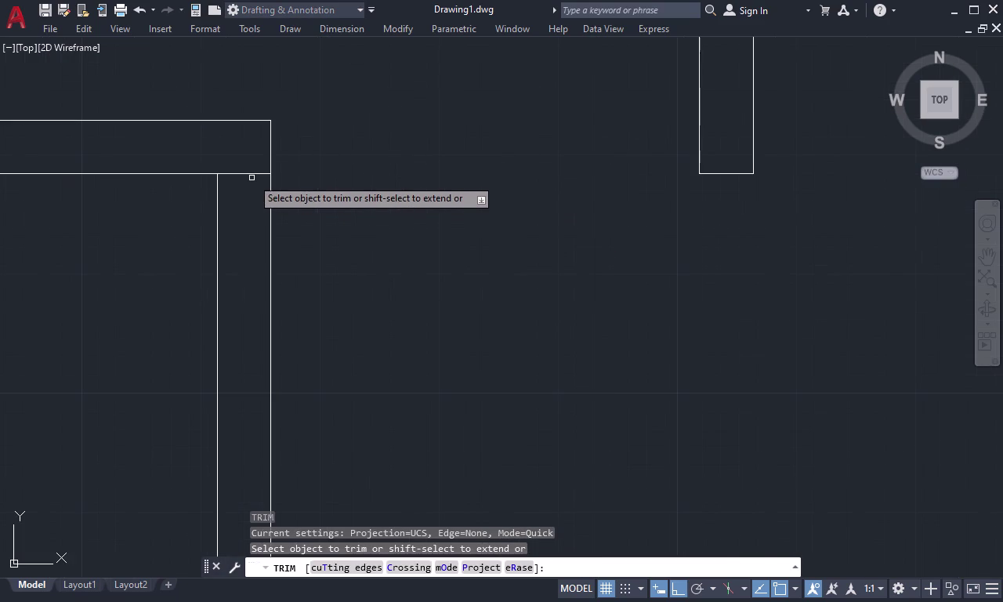
click(250, 176)
scroll(down, 3)
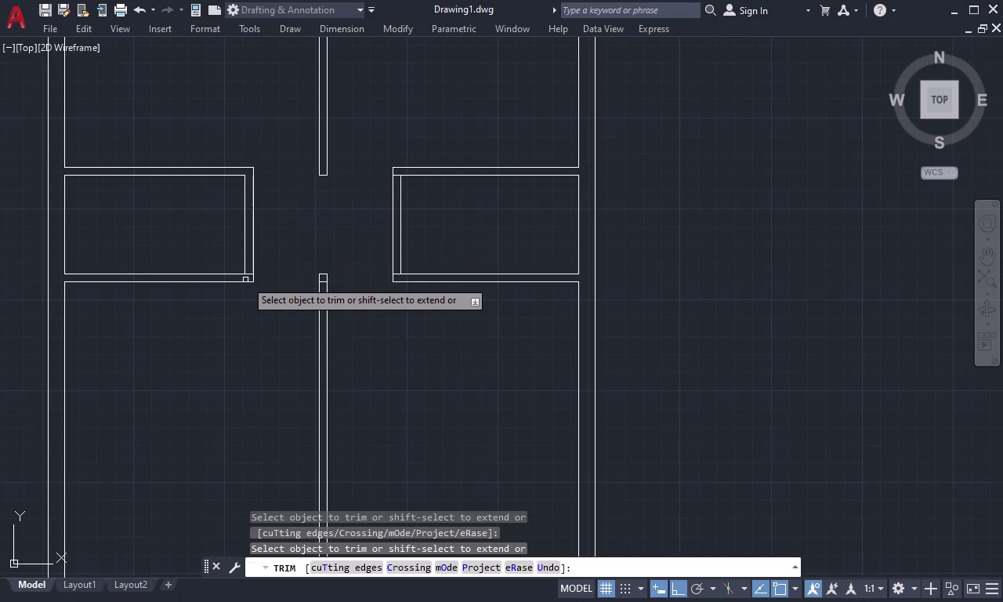
scroll(up, 3)
drag(262, 228, 259, 251)
scroll(down, 3)
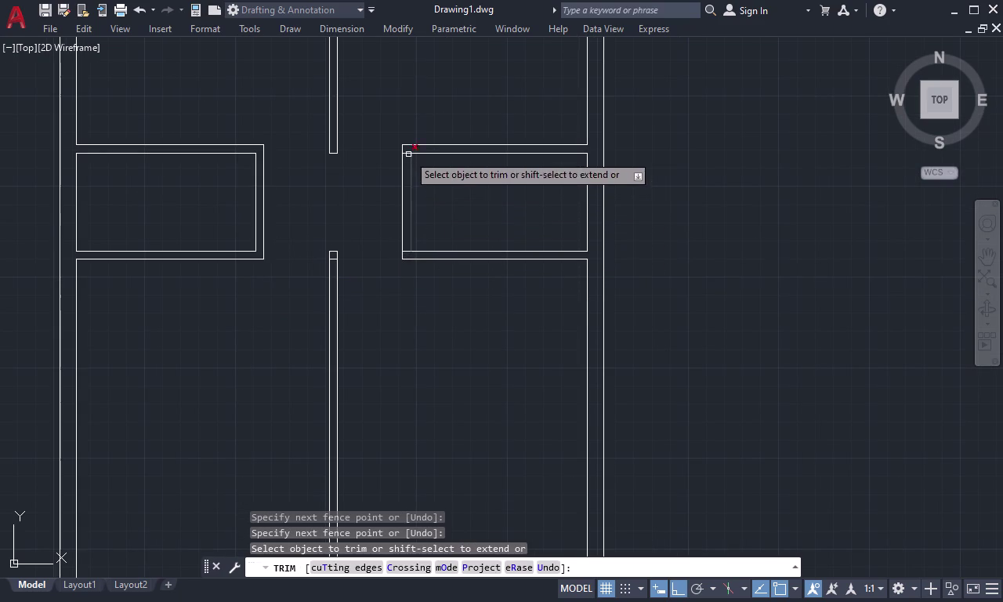
scroll(up, 3)
drag(269, 210, 224, 285)
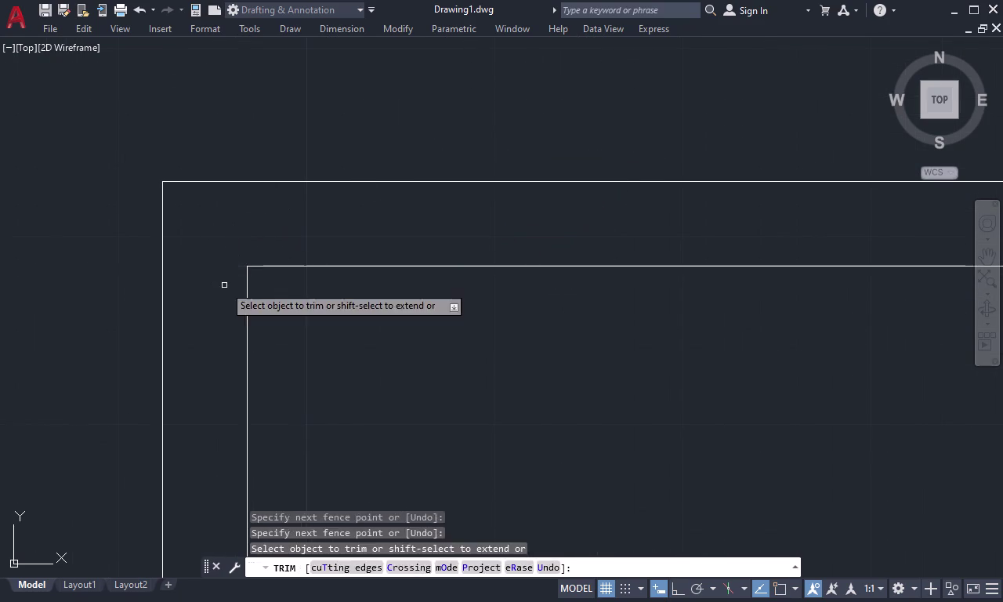
scroll(down, 3)
Trim the leftover wall ends at another corner and the doorway opening, then end trimming.
middle_drag(272, 318, 299, 247)
scroll(up, 3)
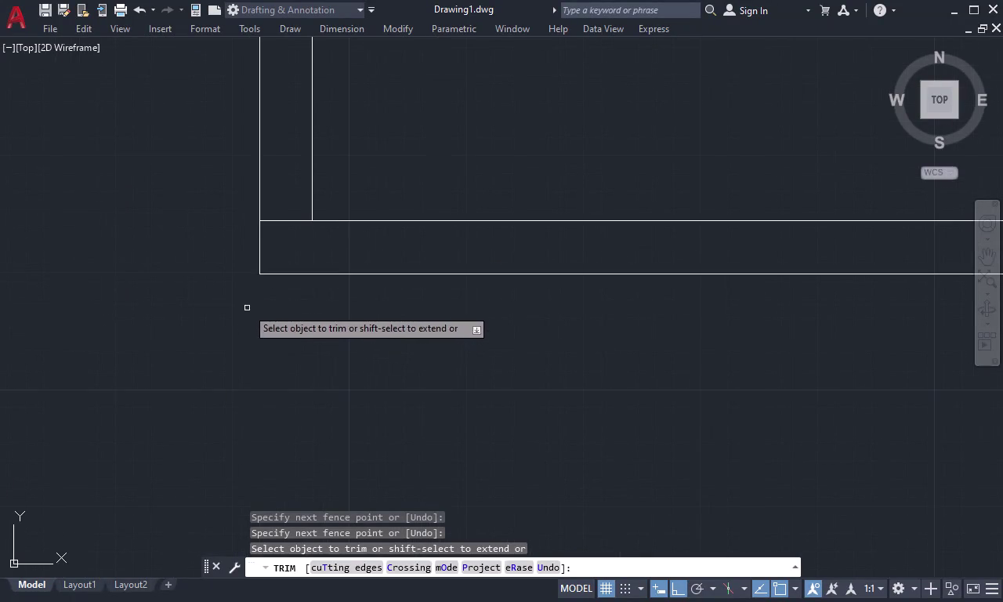
drag(281, 201, 284, 258)
scroll(down, 3)
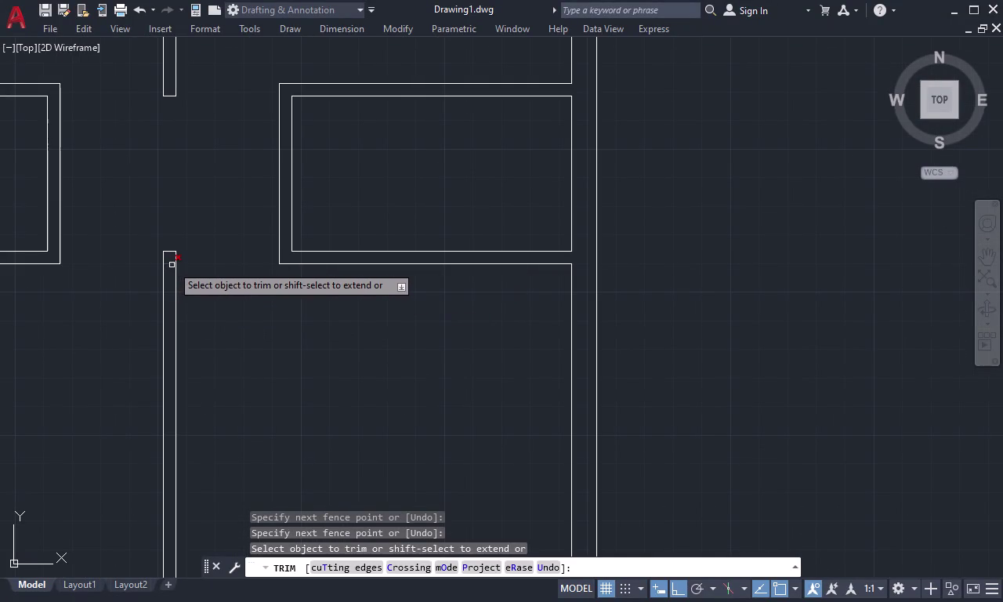
click(171, 265)
scroll(down, 3)
middle_drag(225, 336, 356, 312)
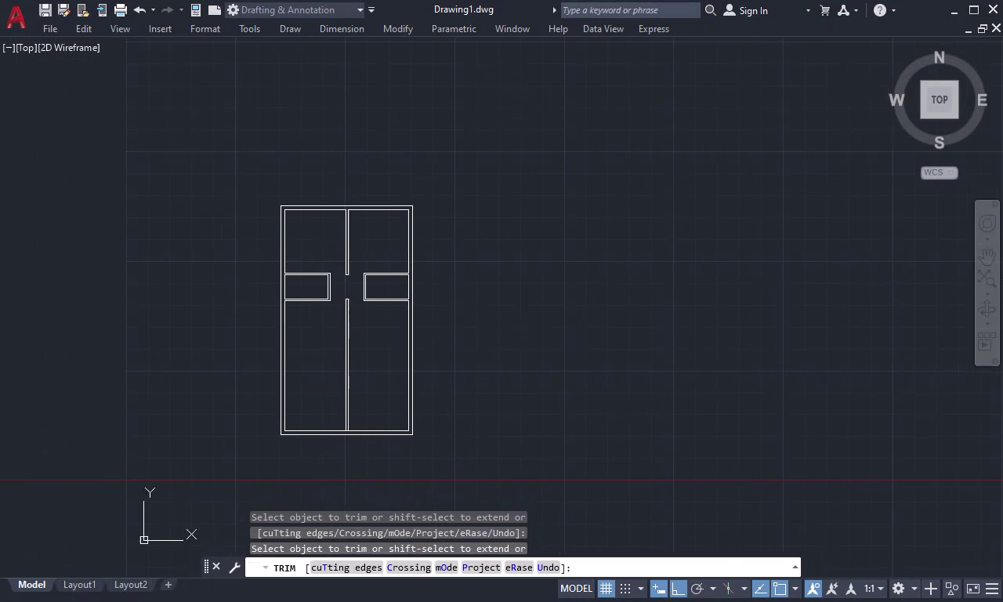
scroll(up, 3)
scroll(up, 3)
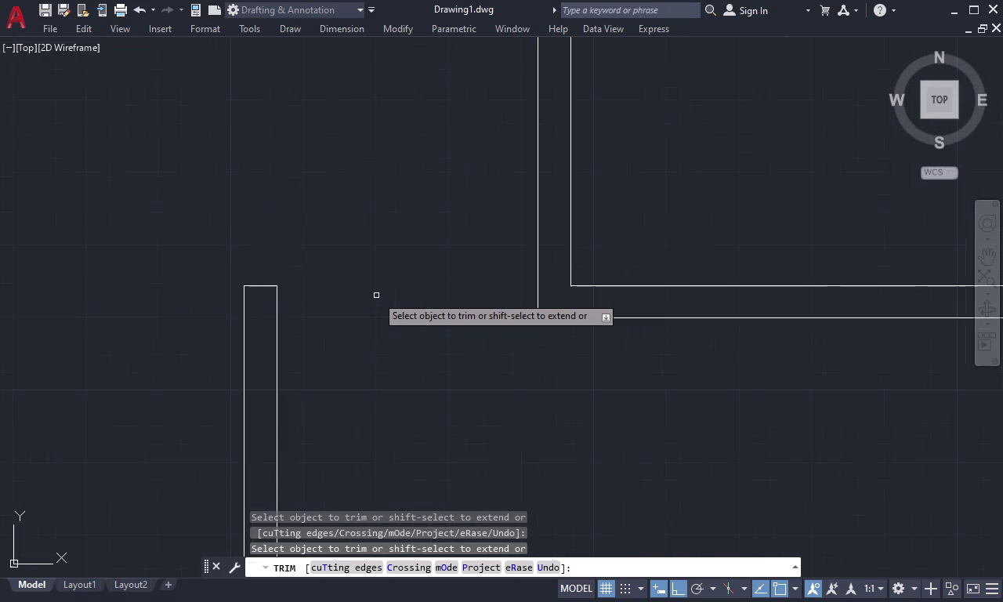
middle_drag(376, 296, 437, 218)
scroll(down, 3)
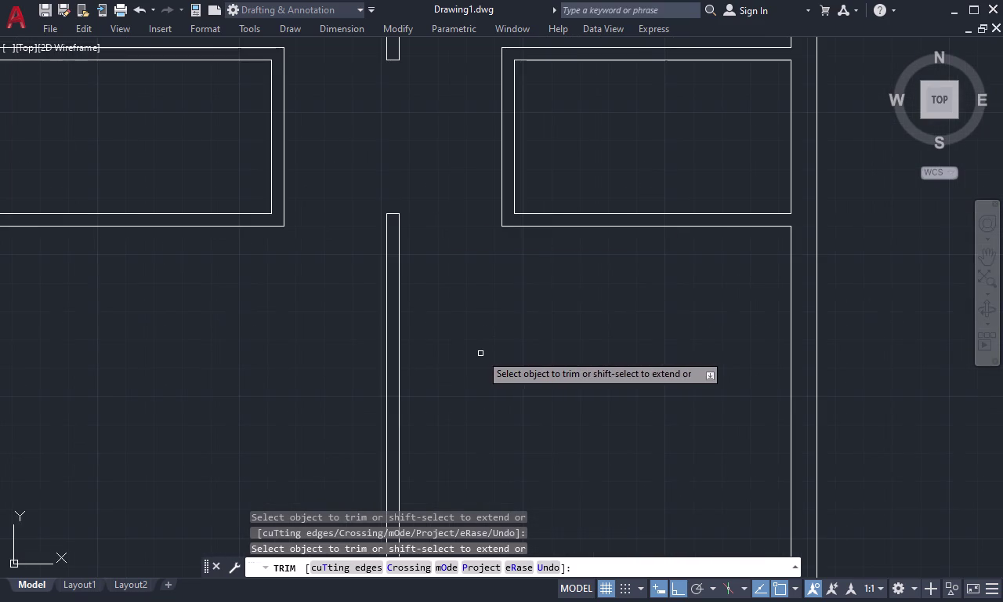
key(Escape)
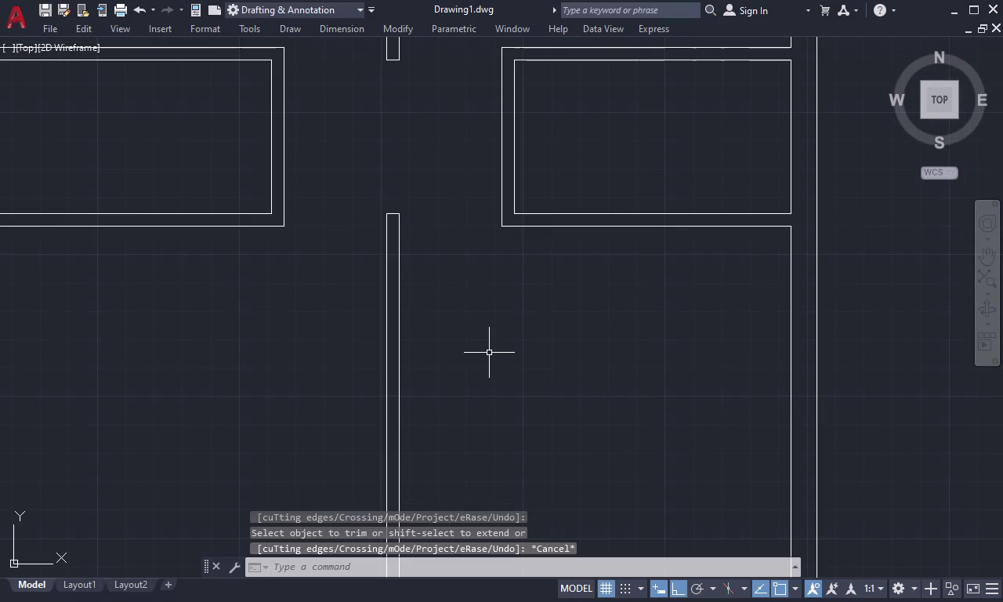
Offset the right small room's bottom line 11' downward.
key(o)
key(space)
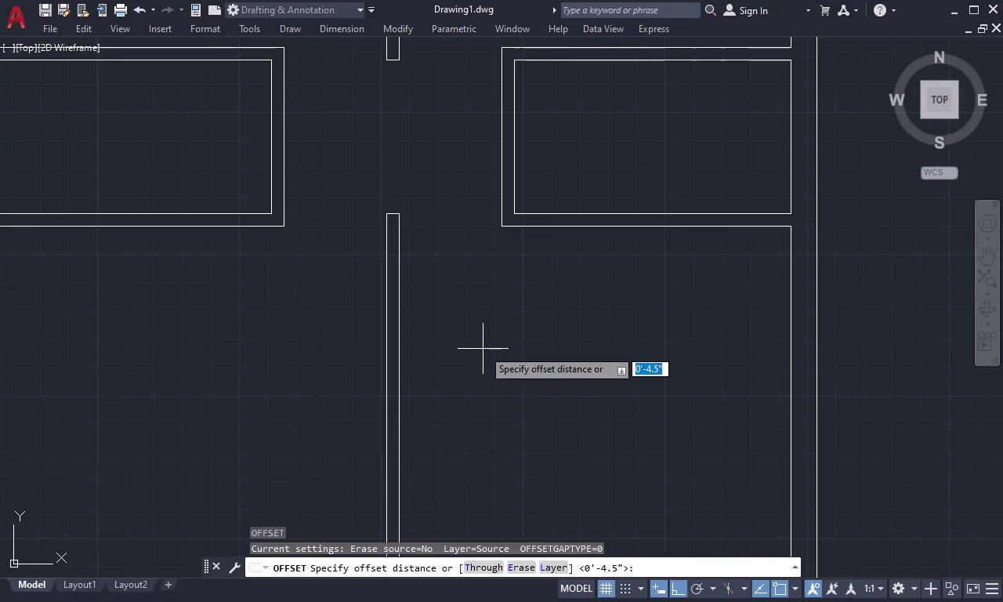
scroll(down, 3)
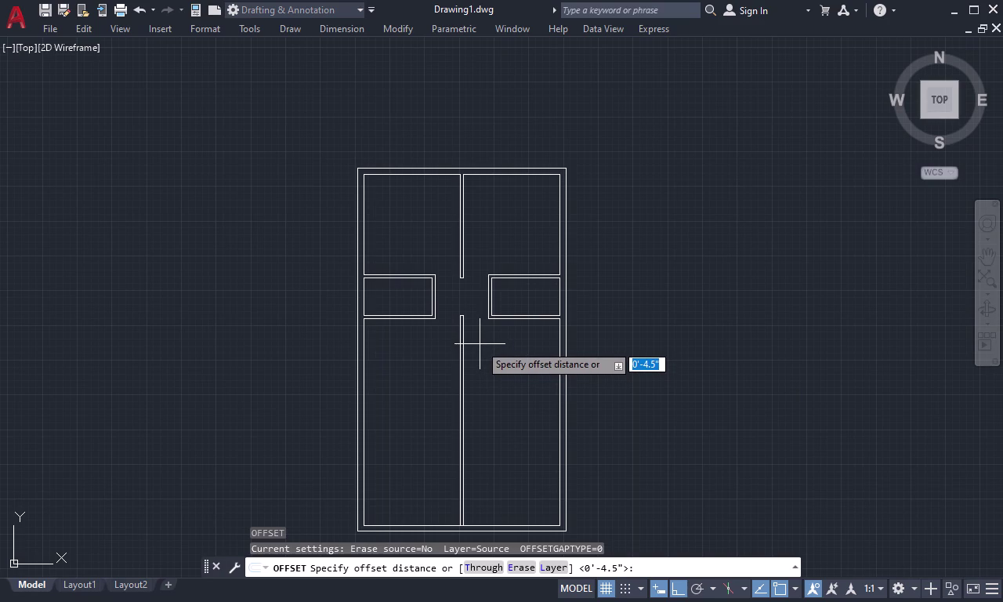
text(11)
text(')
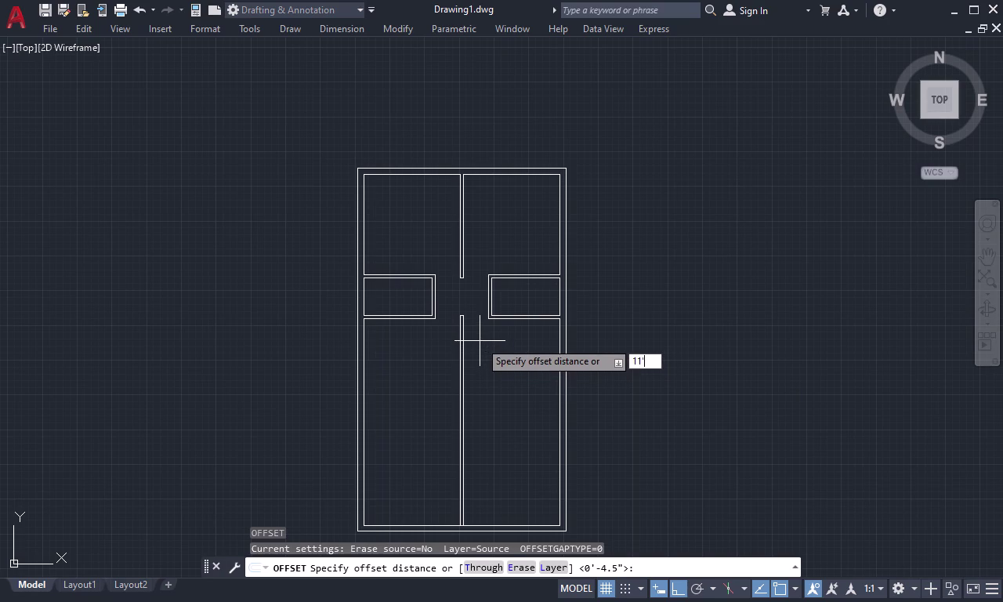
key(space)
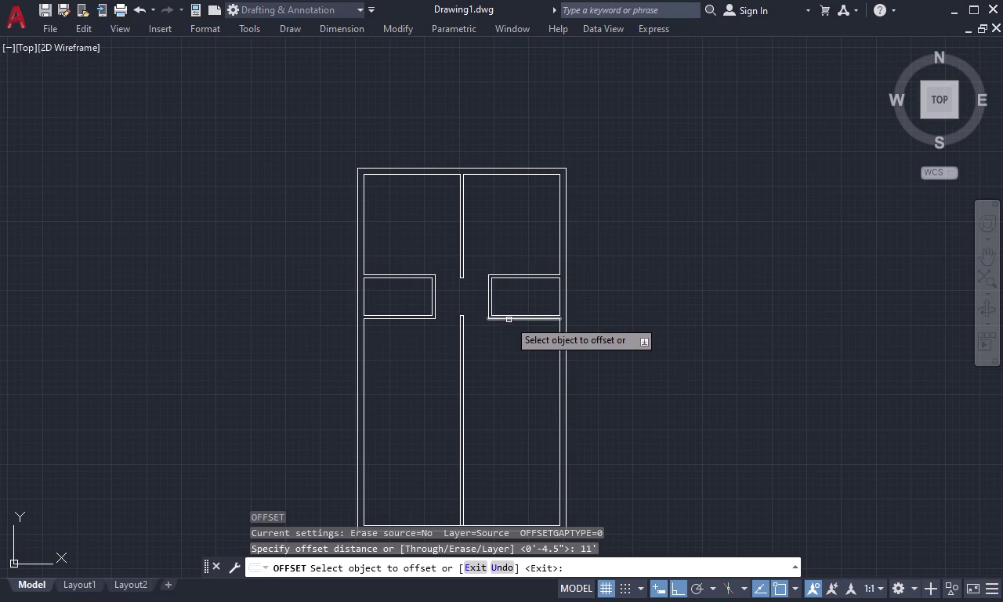
click(508, 318)
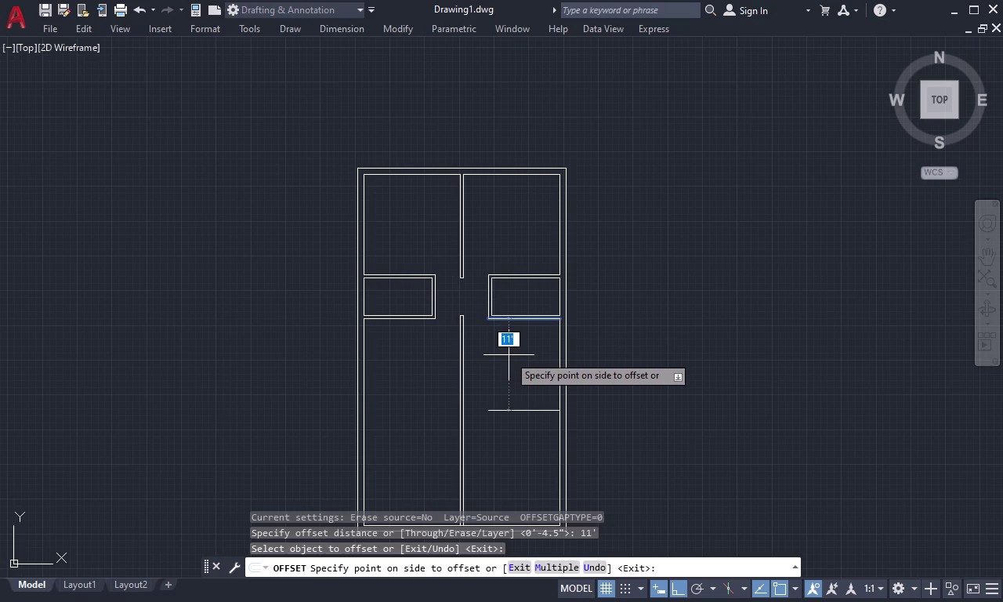
click(508, 355)
key(space)
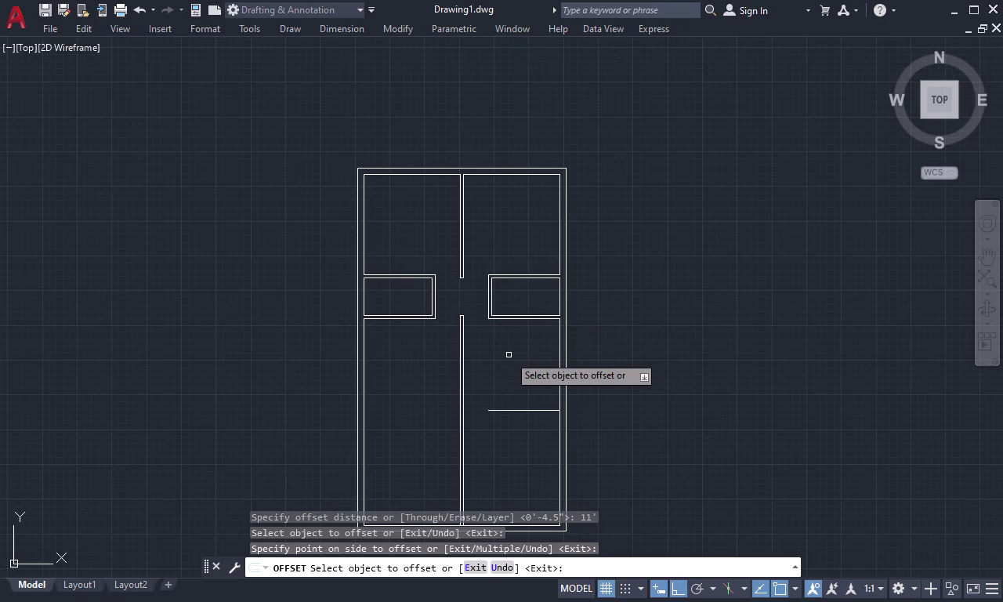
Offset the new line 9 inches below to form a double-line partition.
key(space)
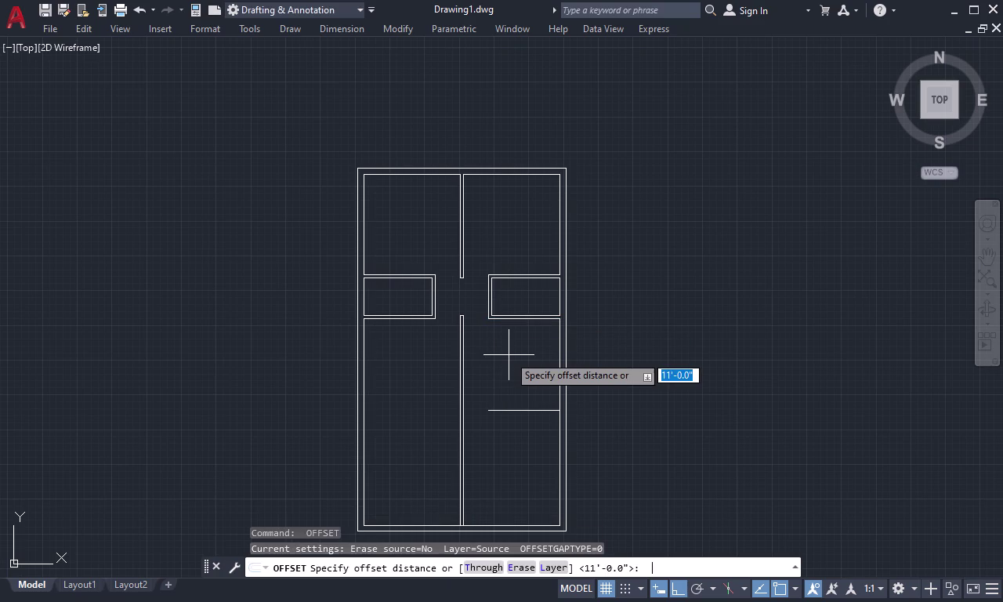
key(9)
key(space)
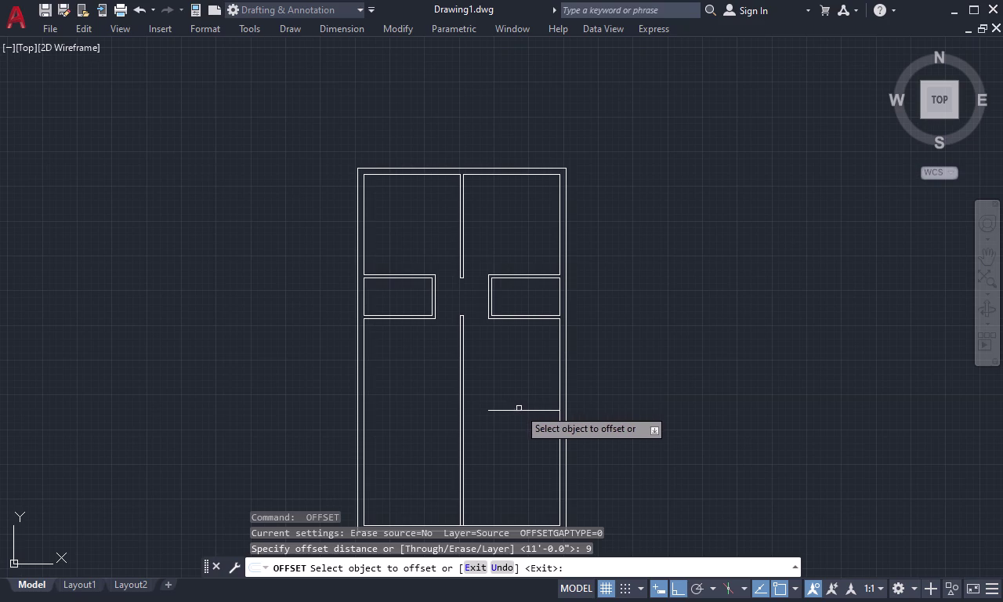
click(522, 411)
click(523, 448)
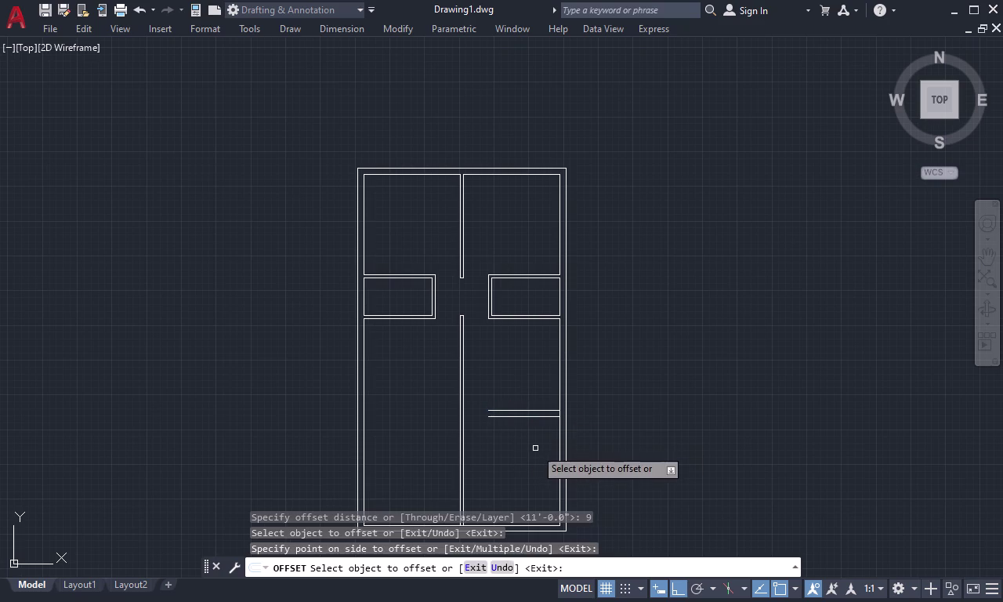
key(Escape)
Extend both 9-inch partition lines leftward to the central wall with EX.
text(ex)
key(space)
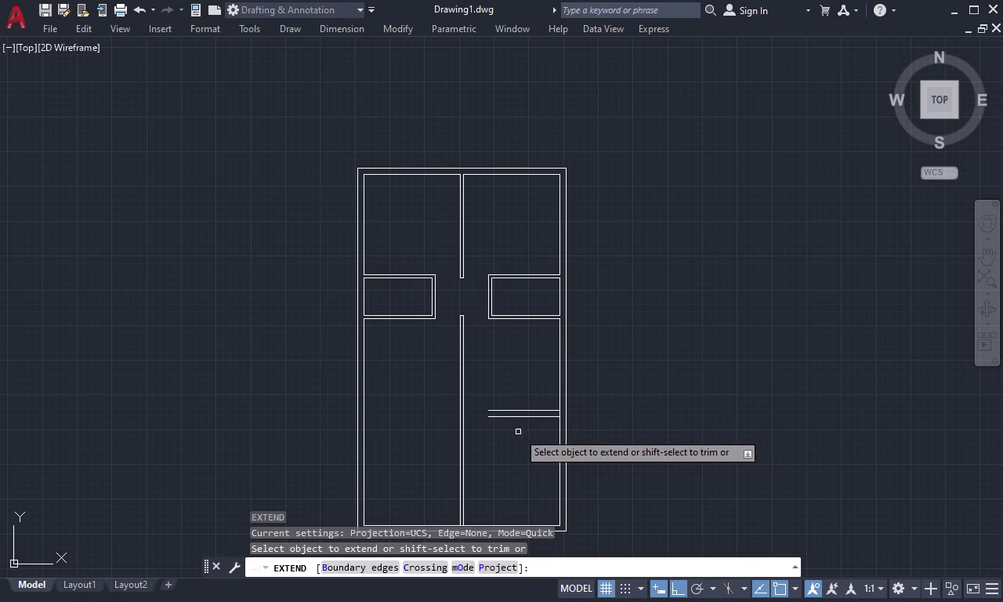
click(505, 417)
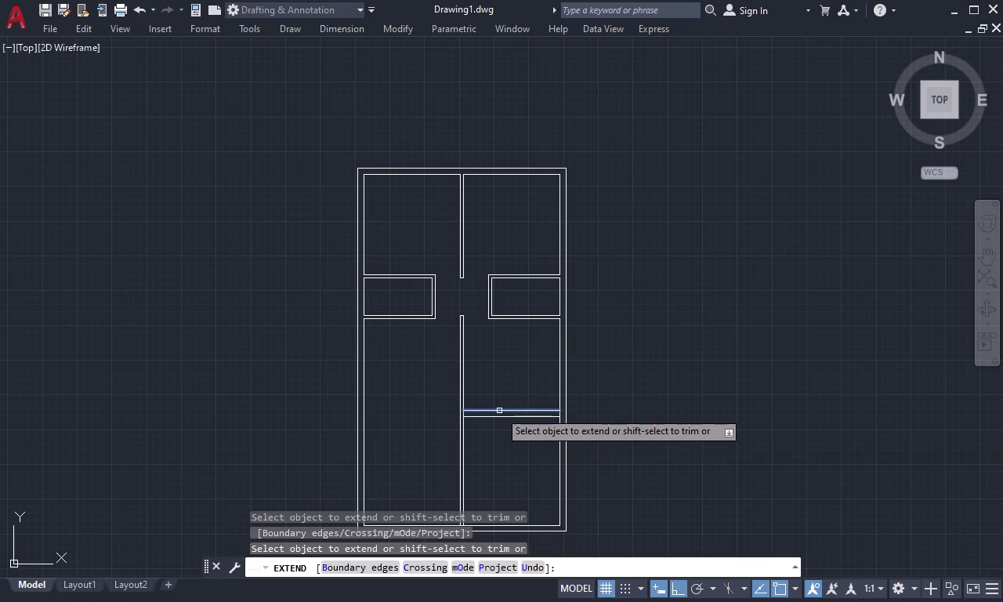
click(499, 411)
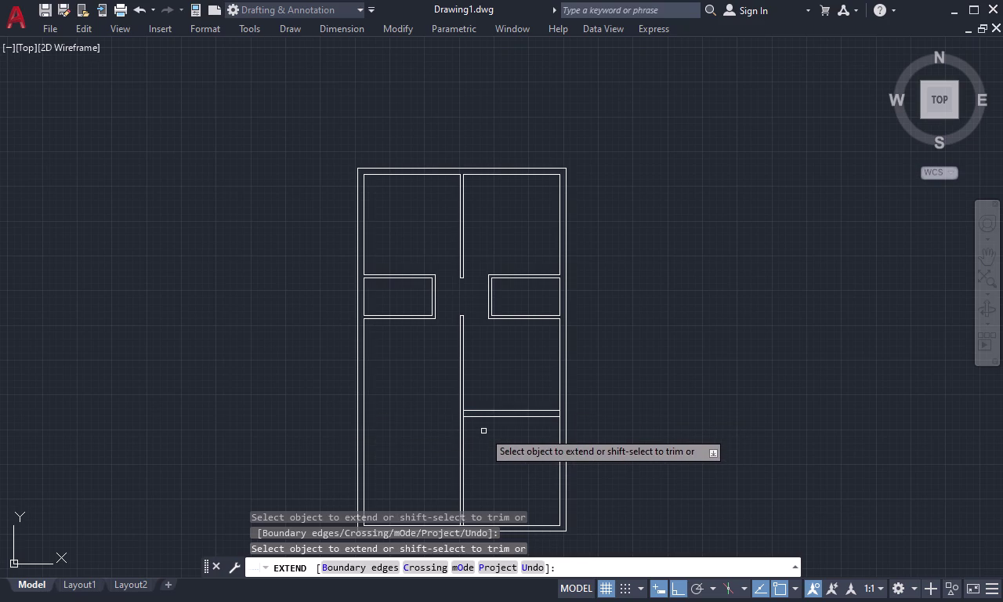
key(Escape)
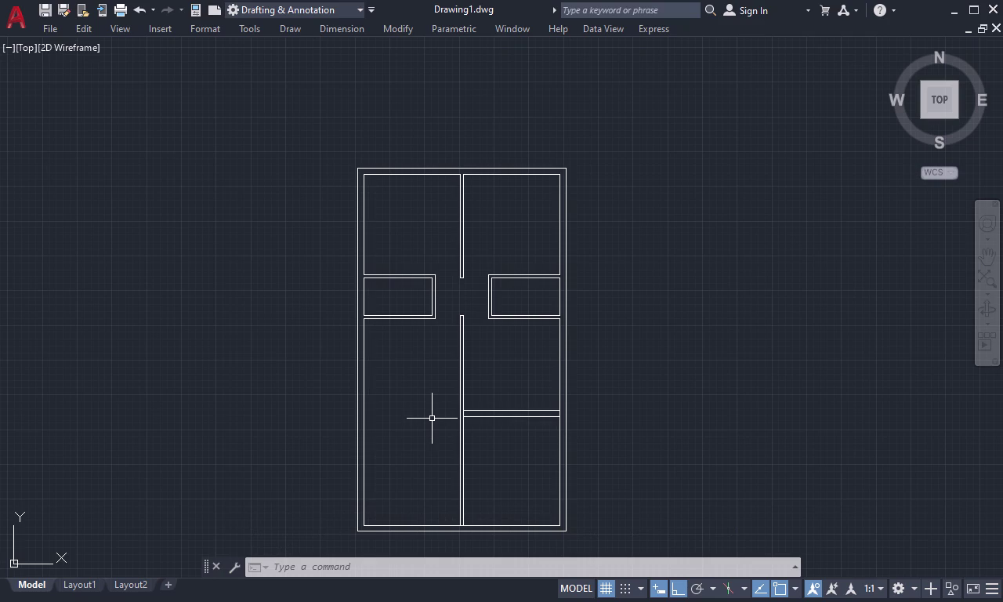
key(Escape)
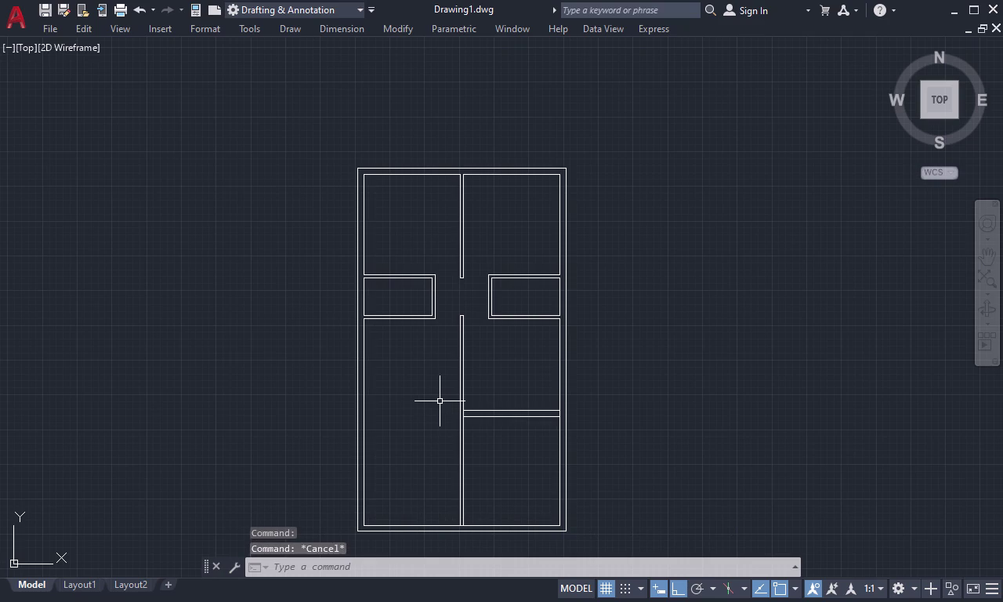
Trim away the central wall lines between the corridor and the new partition.
text(tr)
key(space)
drag(504, 359, 458, 374)
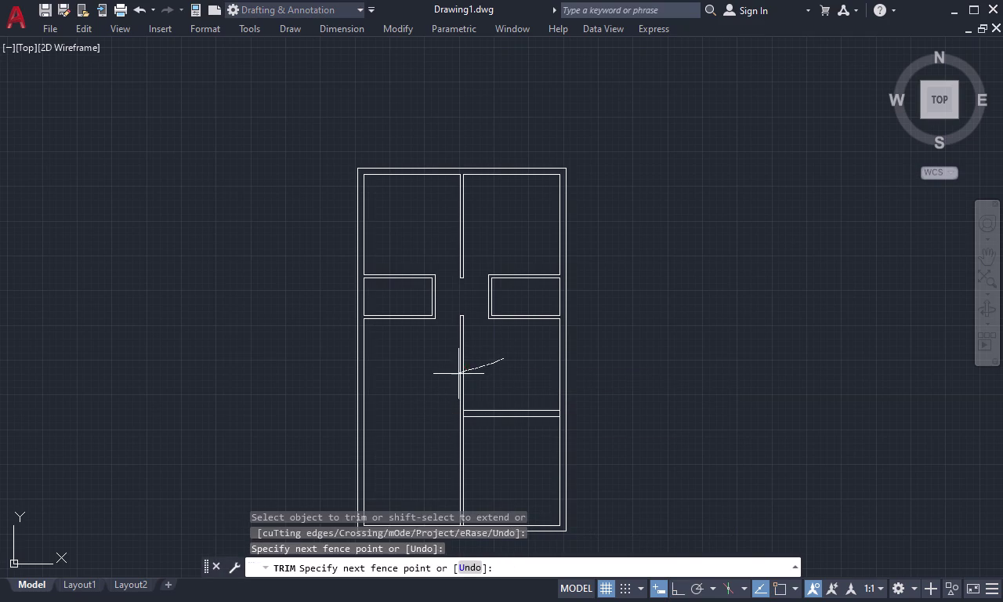
drag(459, 374, 446, 379)
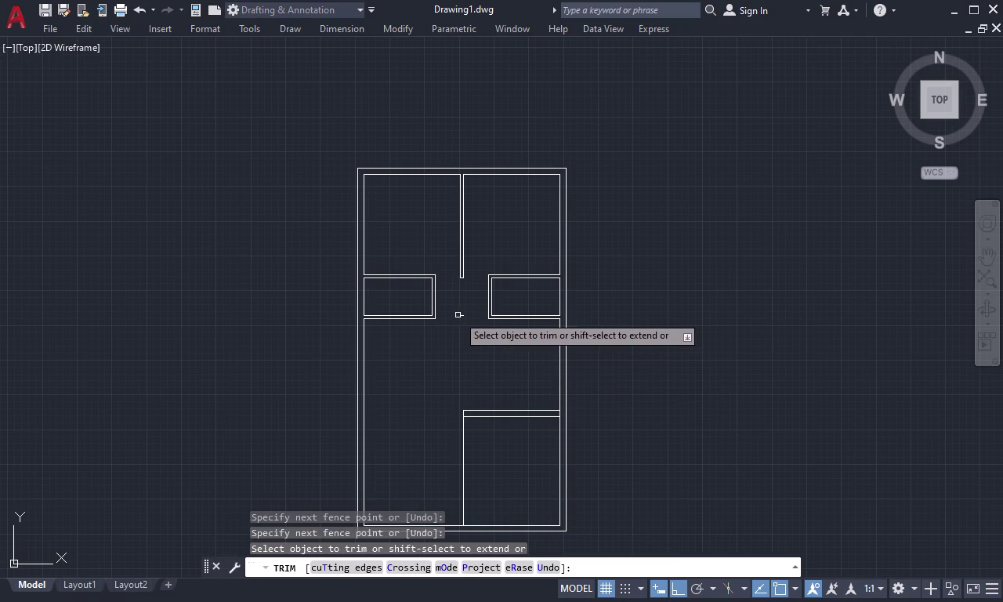
click(463, 314)
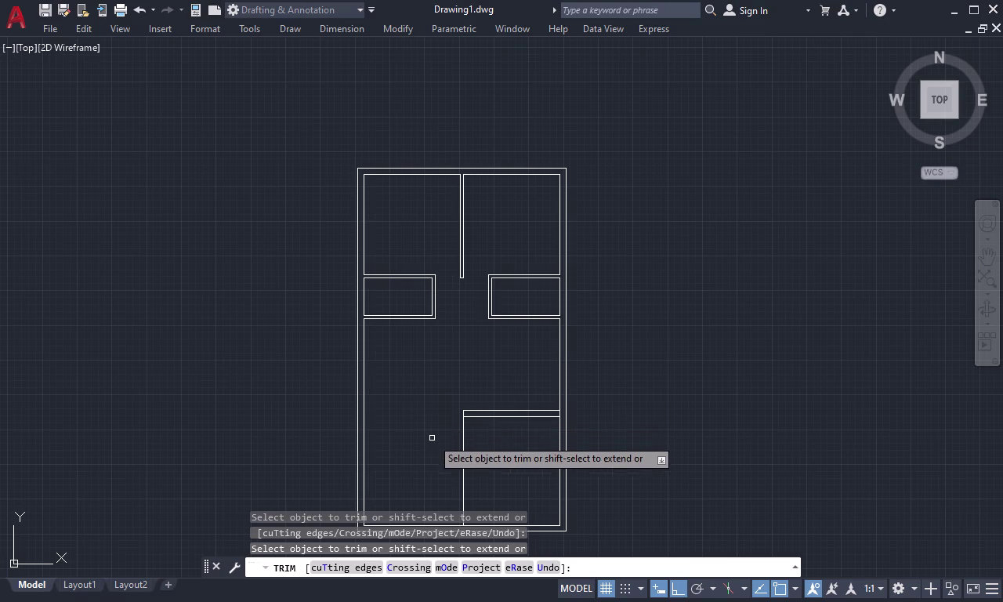
key(Escape)
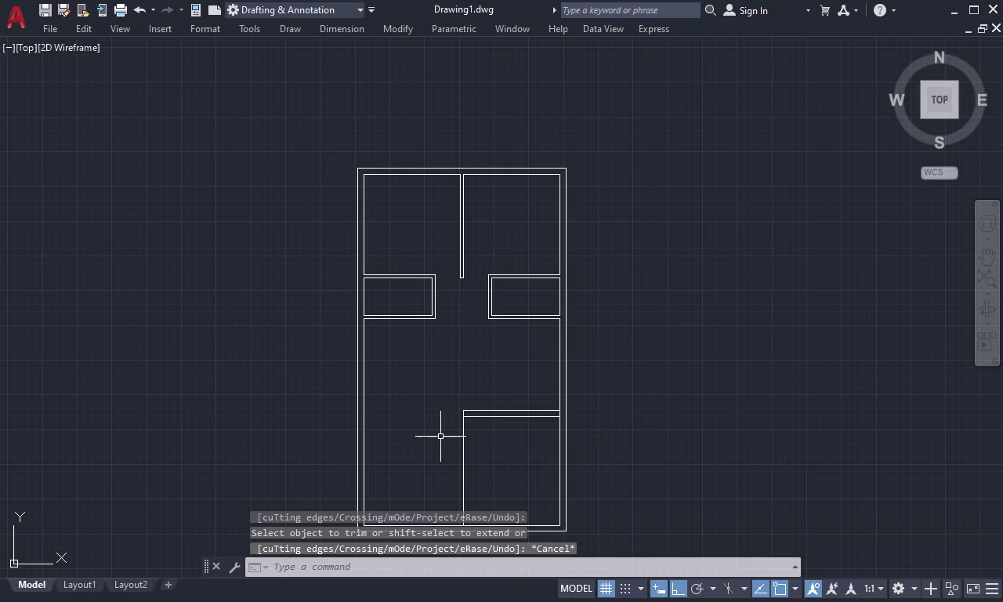
Begin a 9-inch offset, cancel it, and start a DIST measurement.
text(o)
key(space)
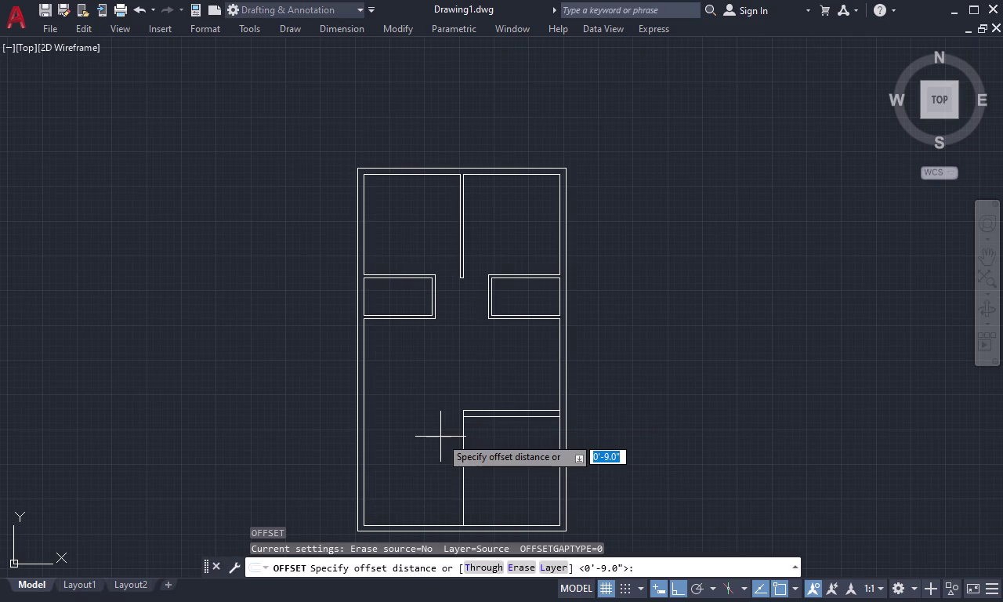
text(9)
key(space)
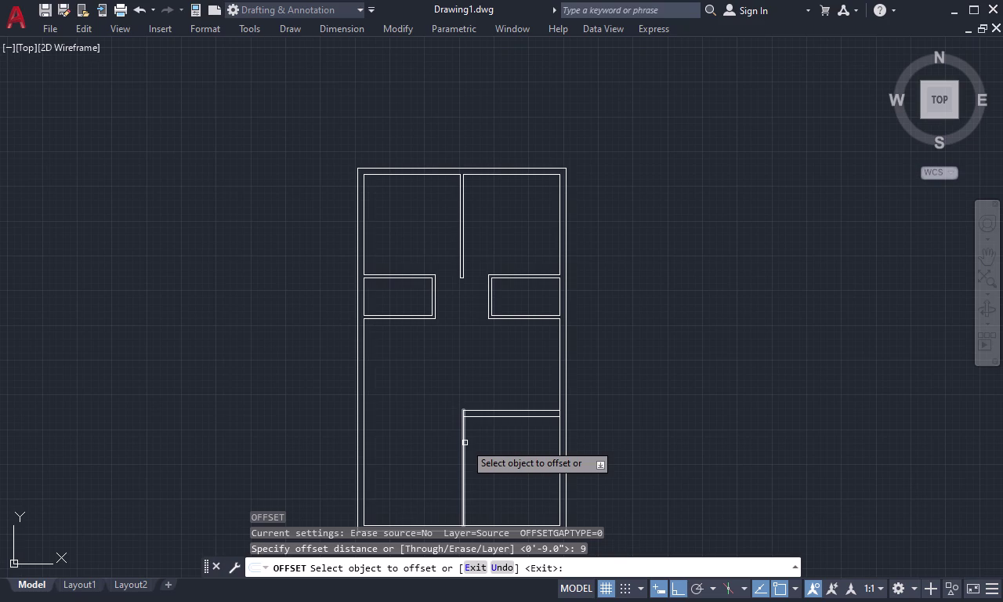
key(Escape)
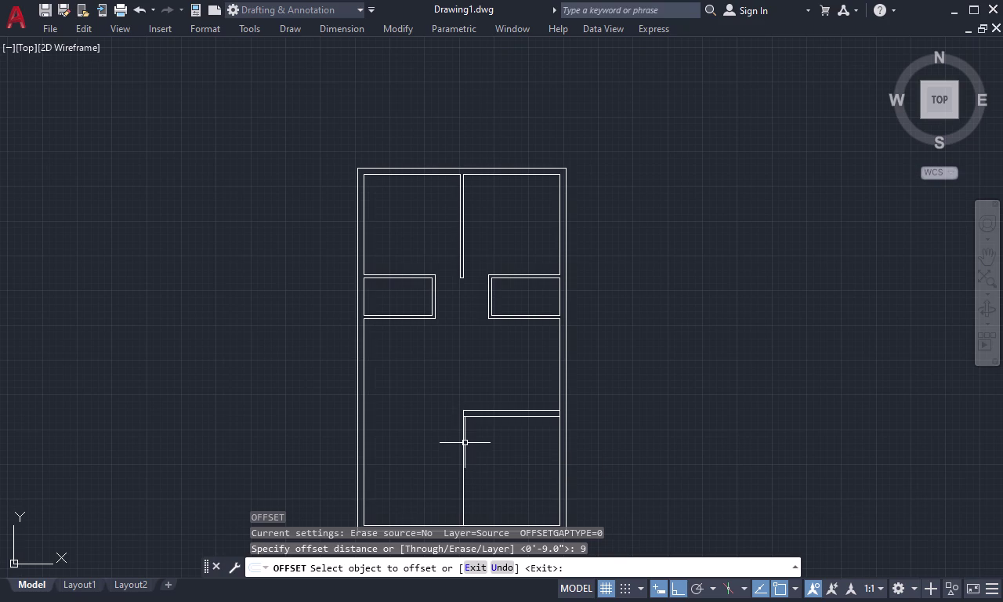
text(di)
key(space)
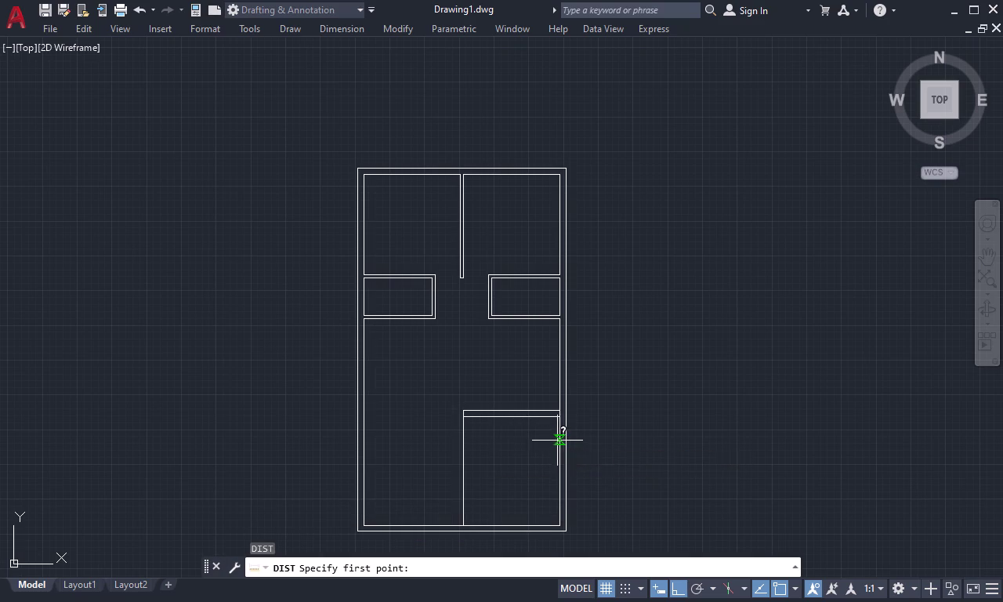
Measure across the 9-inch partition, confirming it spans 11'-6".
click(560, 416)
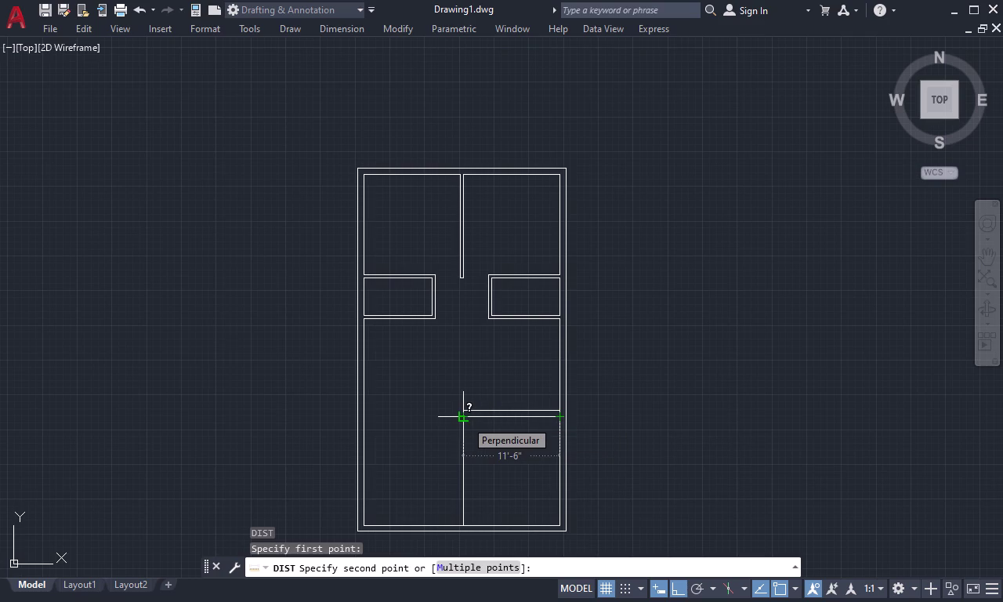
scroll(up, 3)
scroll(down, 3)
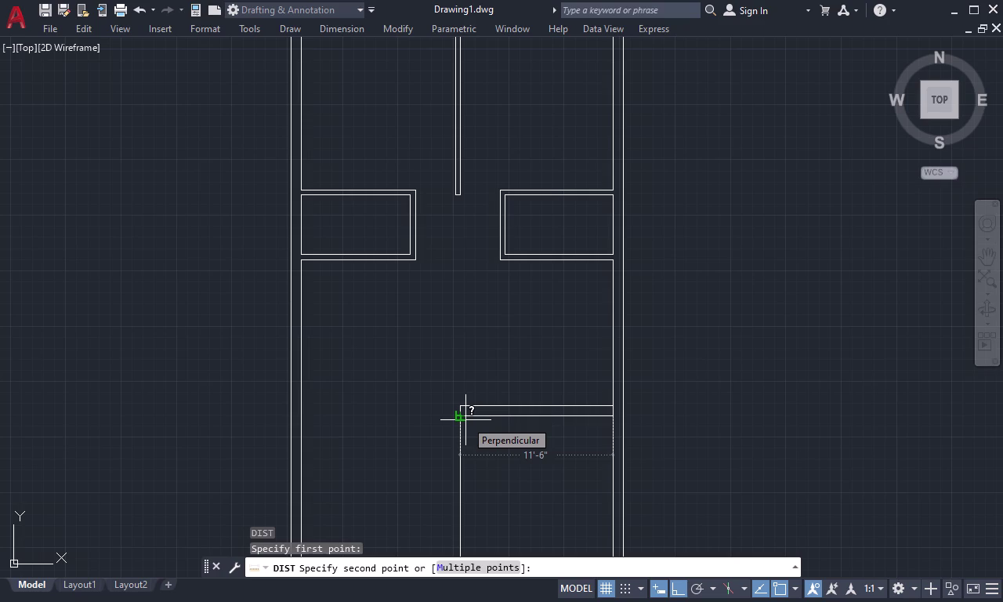
key(Escape)
Erase the stray vertical line beneath the 9-inch wall.
scroll(down, 3)
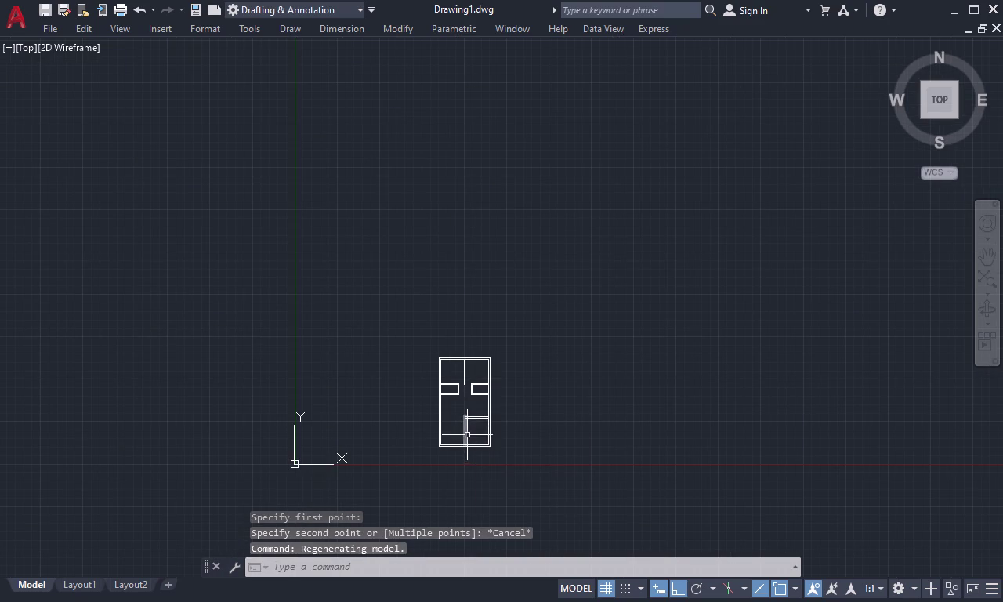
middle_drag(467, 436, 468, 395)
scroll(up, 3)
drag(468, 369, 385, 411)
key(Delete)
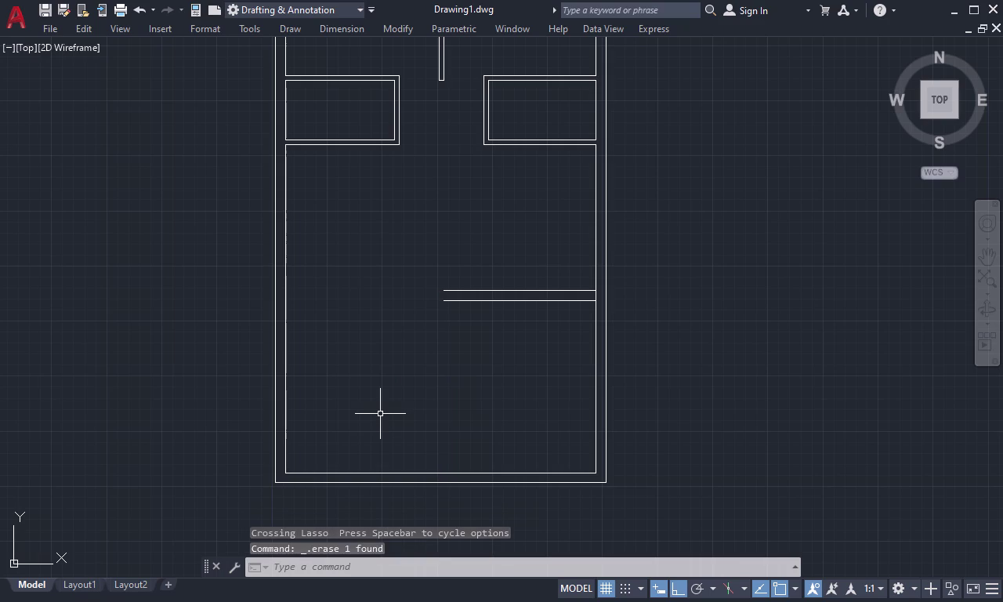
Trim the inner right wall segment between the 9-inch partition lines.
text(tr)
key(space)
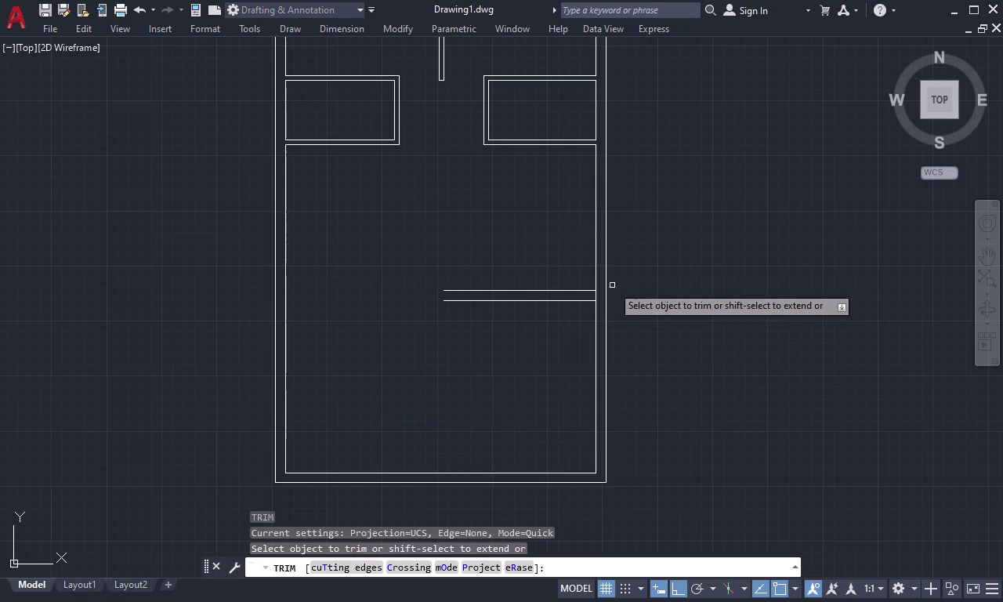
scroll(up, 3)
click(649, 288)
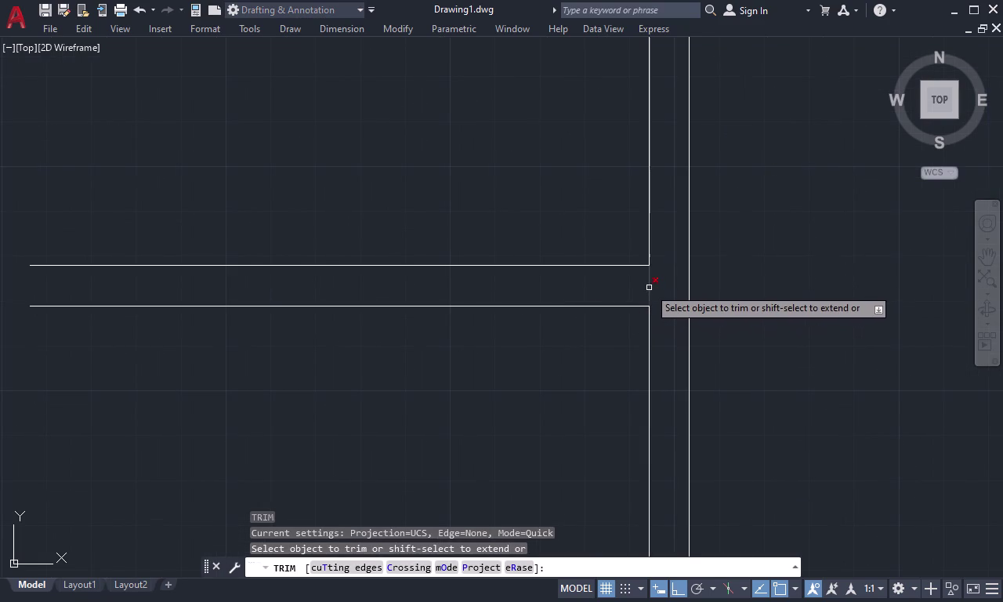
scroll(down, 3)
key(Escape)
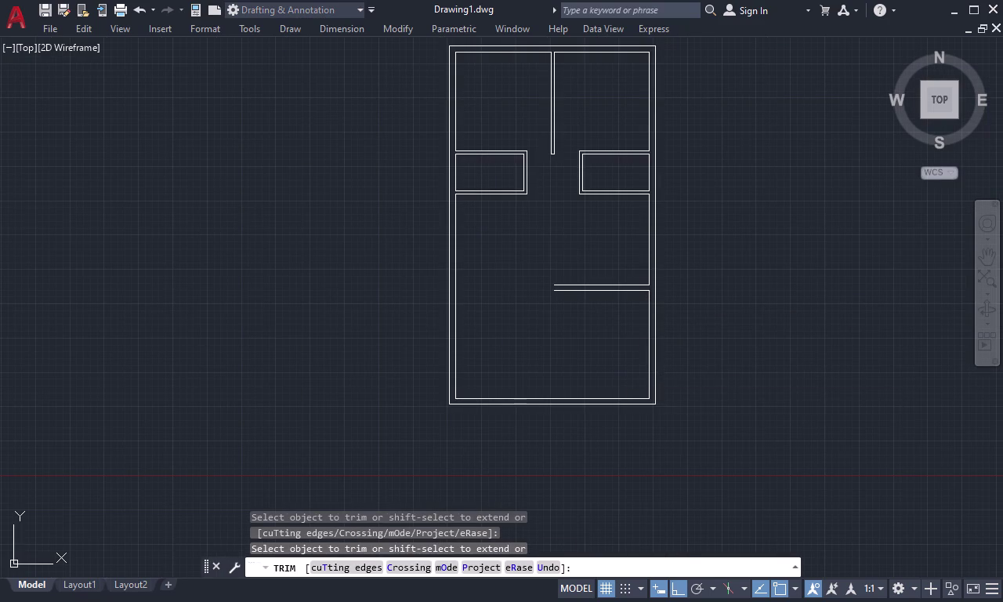
text(o)
key(space)
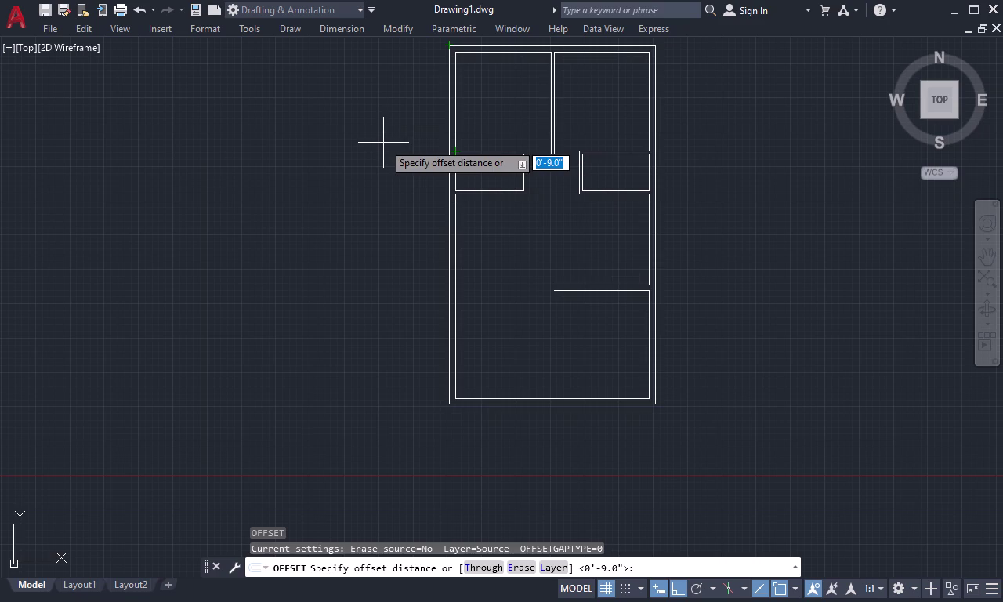
text(8')
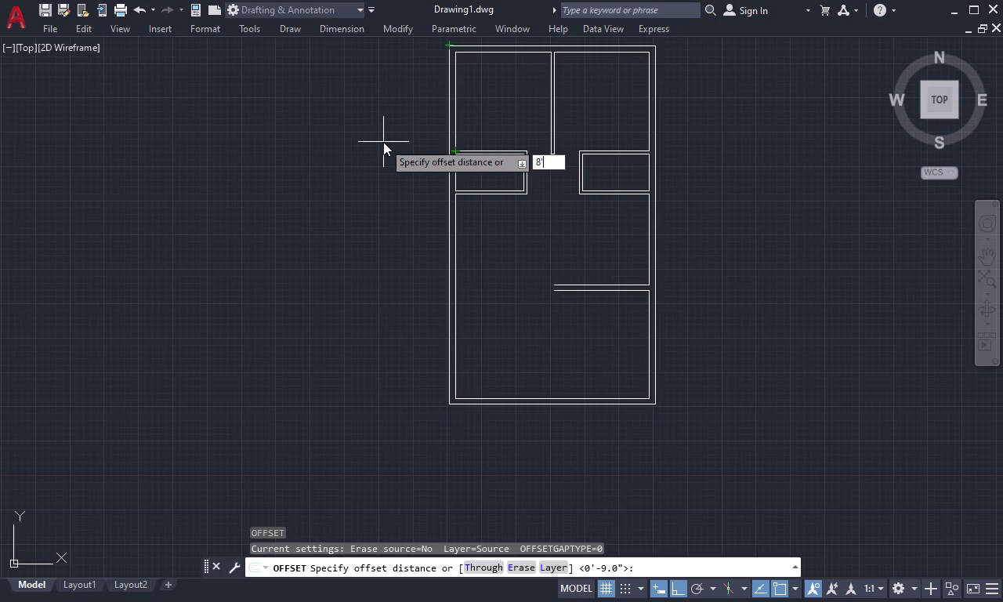
key(6)
key(shift+quotedbl)
key(Return)
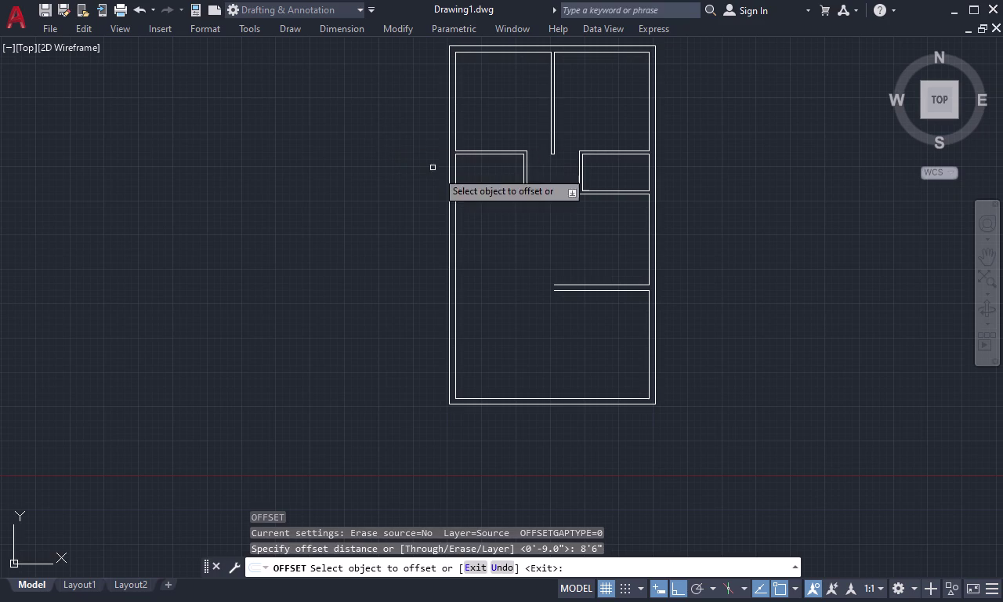
click(649, 318)
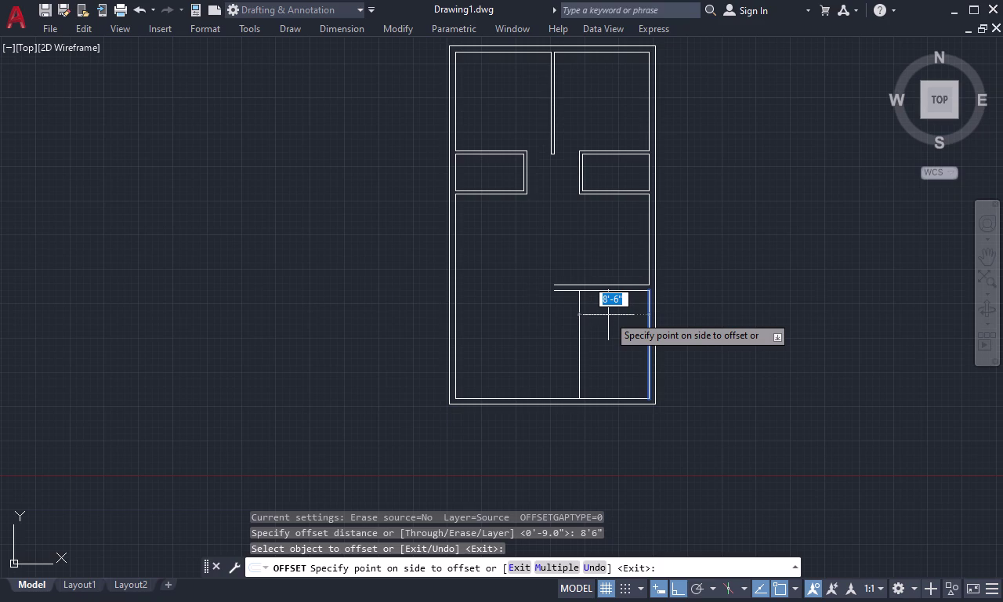
key(ctrl+z)
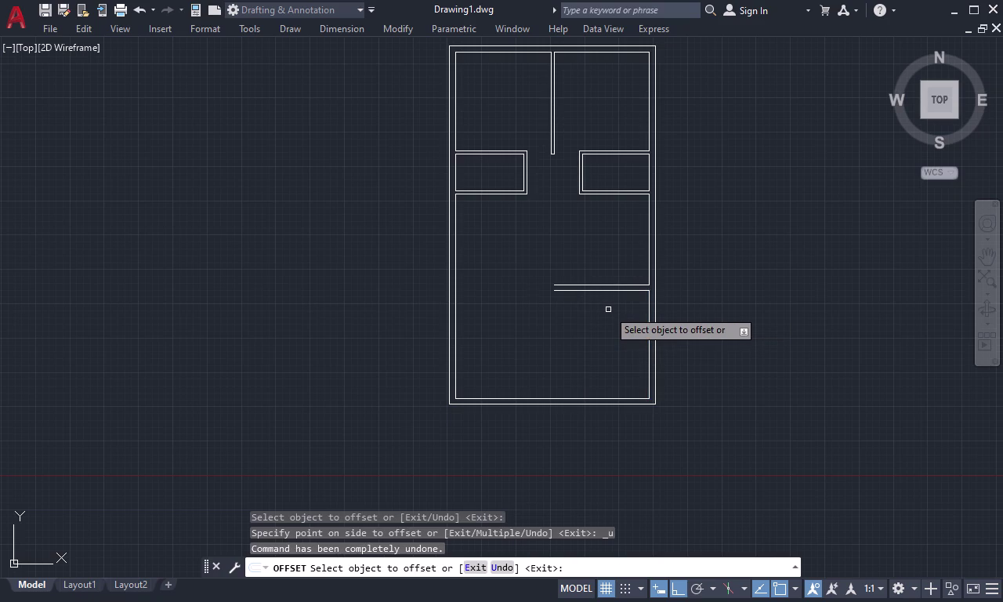
key(Escape)
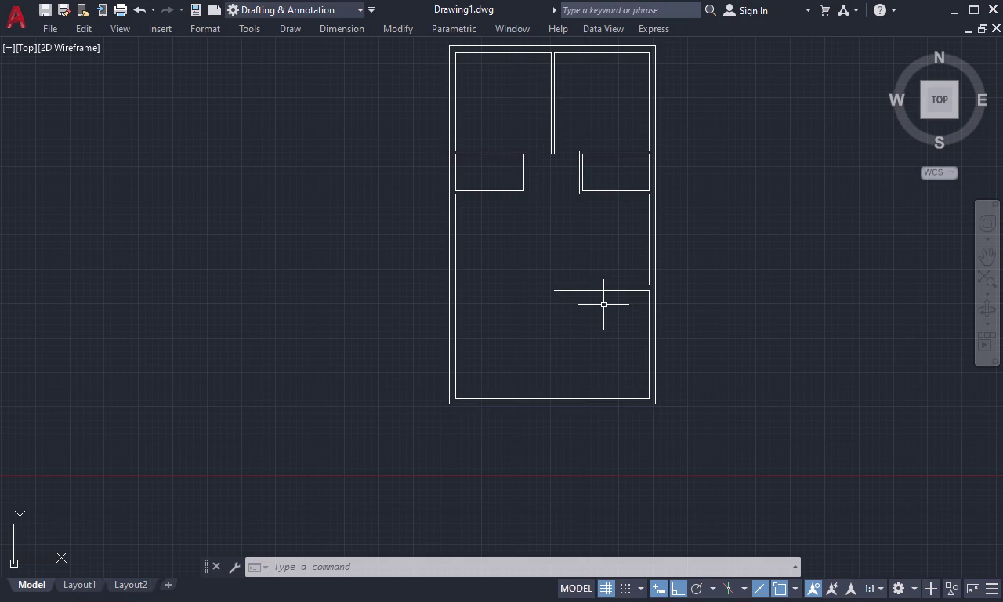
Offset the right inner wall 11'9" to the left inside the lower room.
text(o)
key(space)
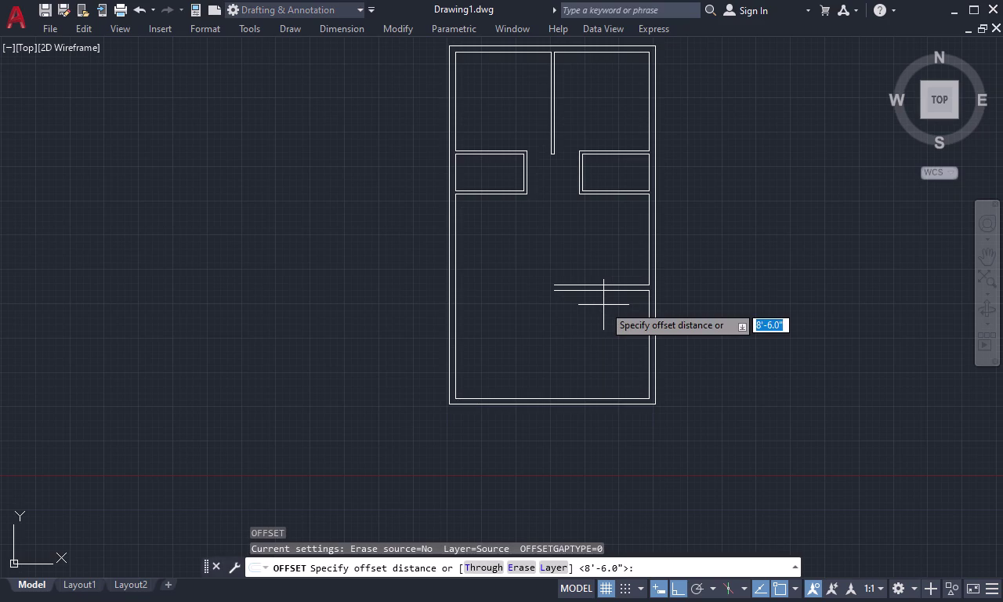
text(11'9)
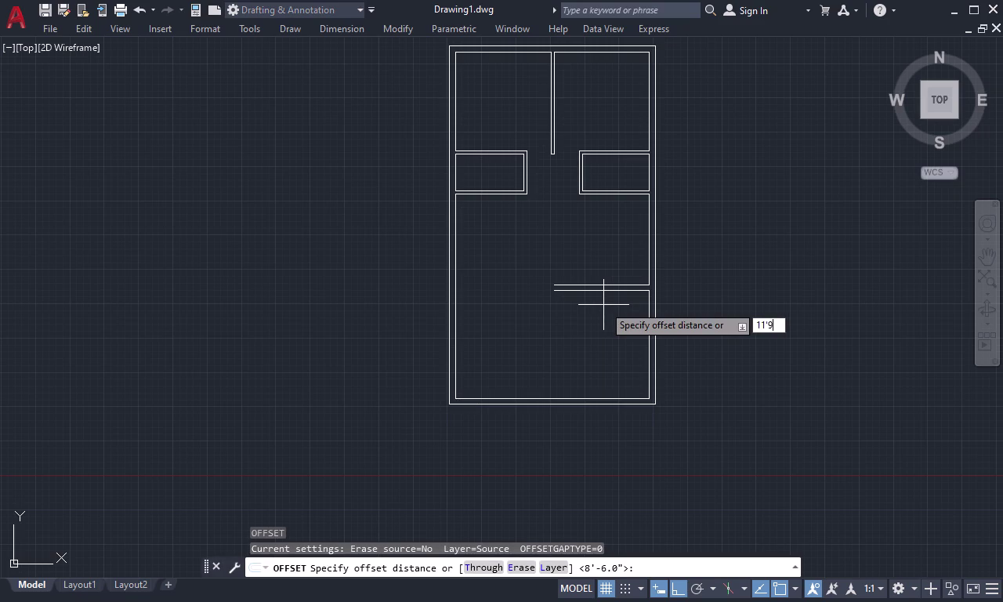
text(")
key(Return)
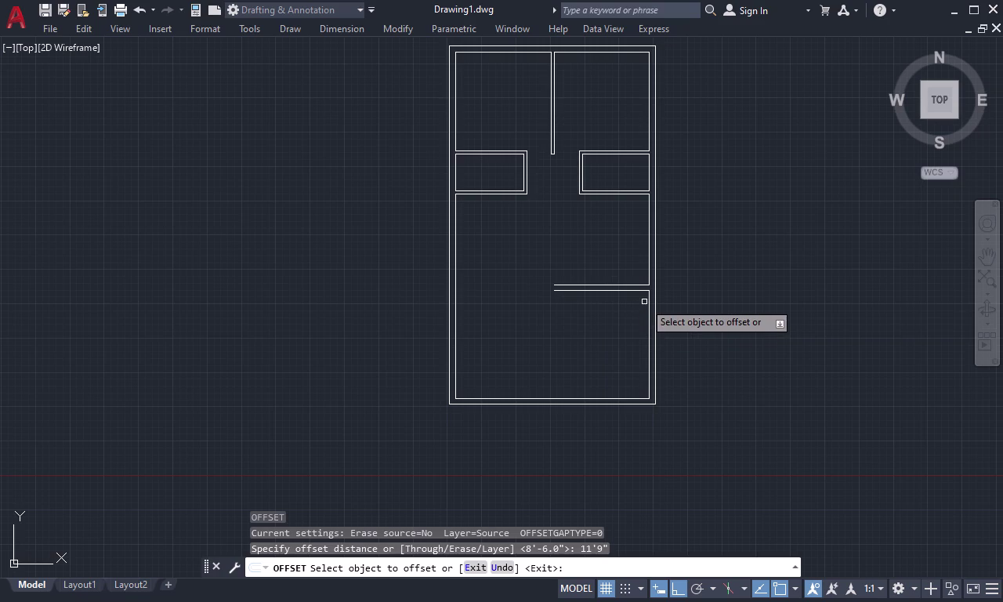
click(649, 301)
click(607, 314)
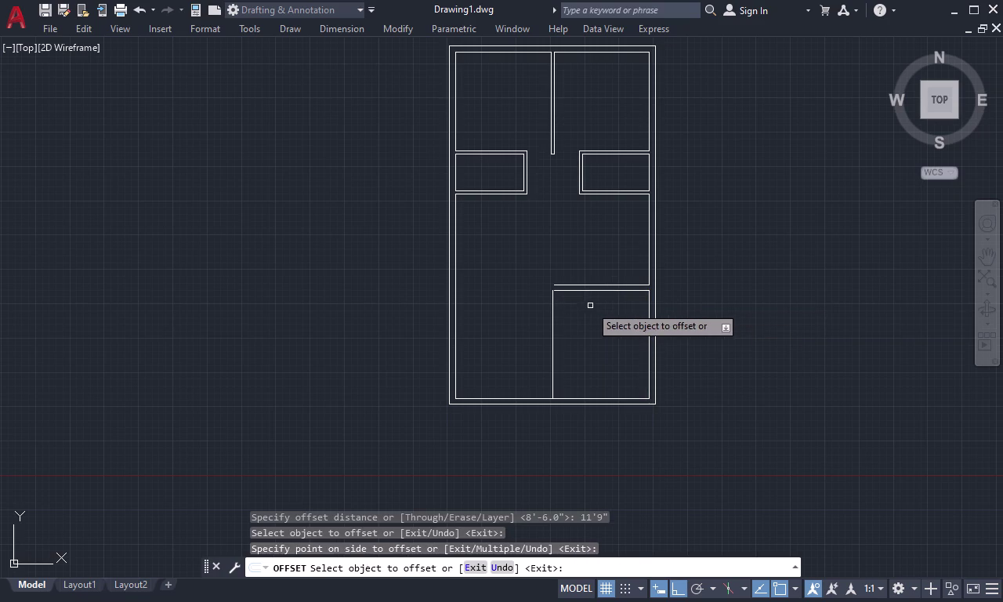
scroll(up, 3)
key(Escape)
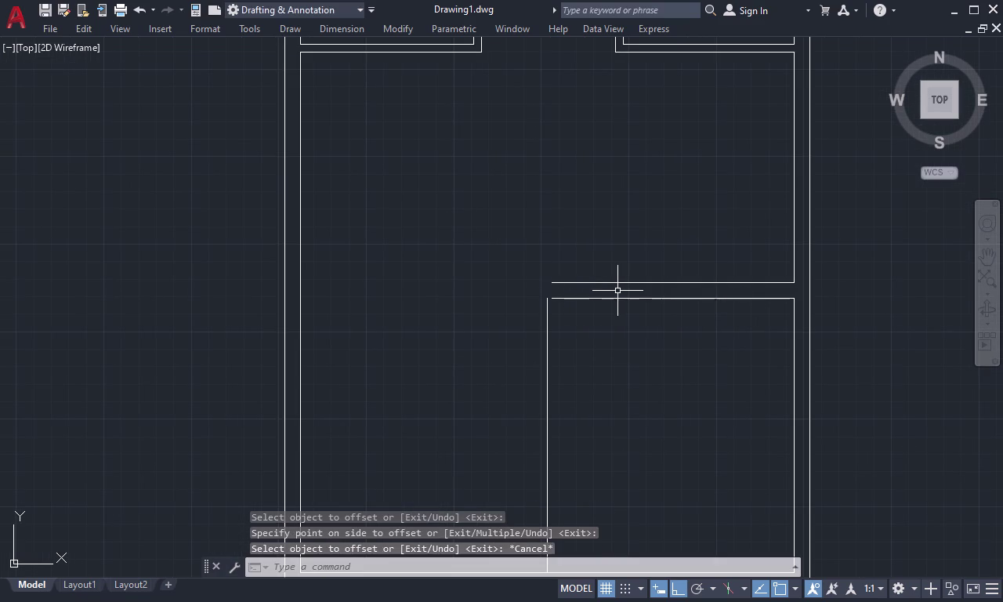
Extend the lower partition line to the new vertical wall line.
key(e)
text(x)
key(space)
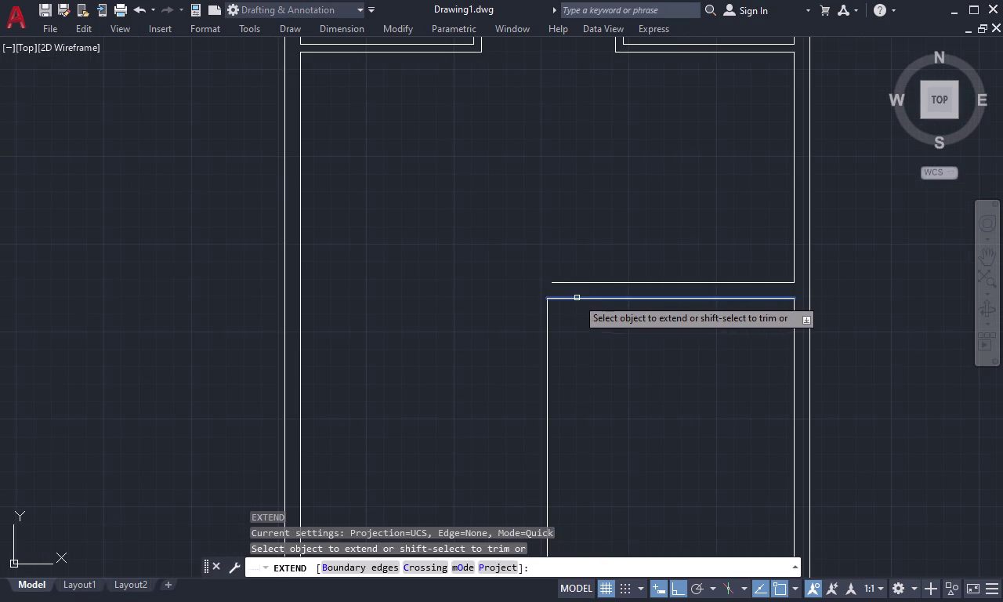
click(573, 298)
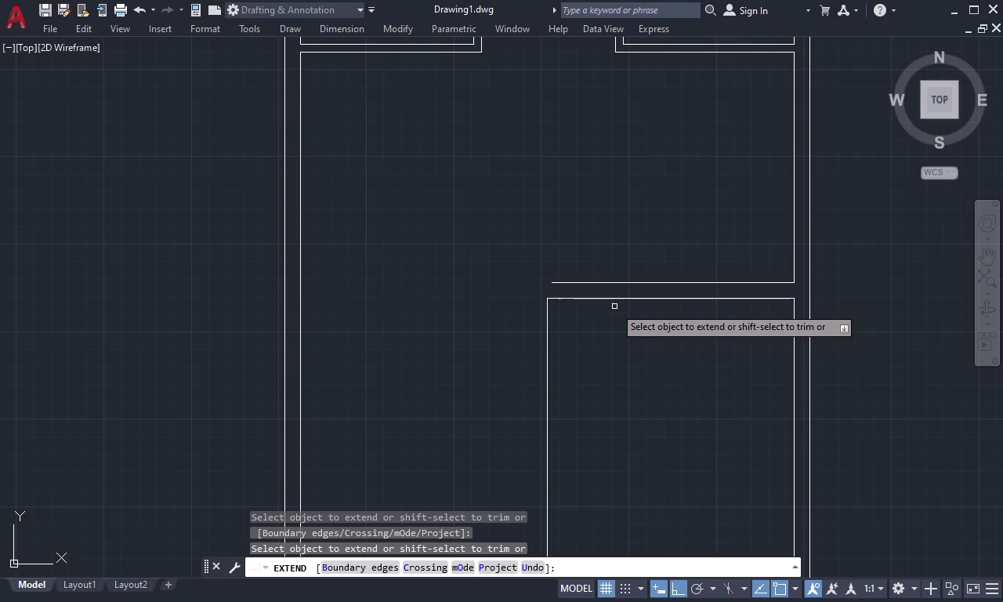
key(Escape)
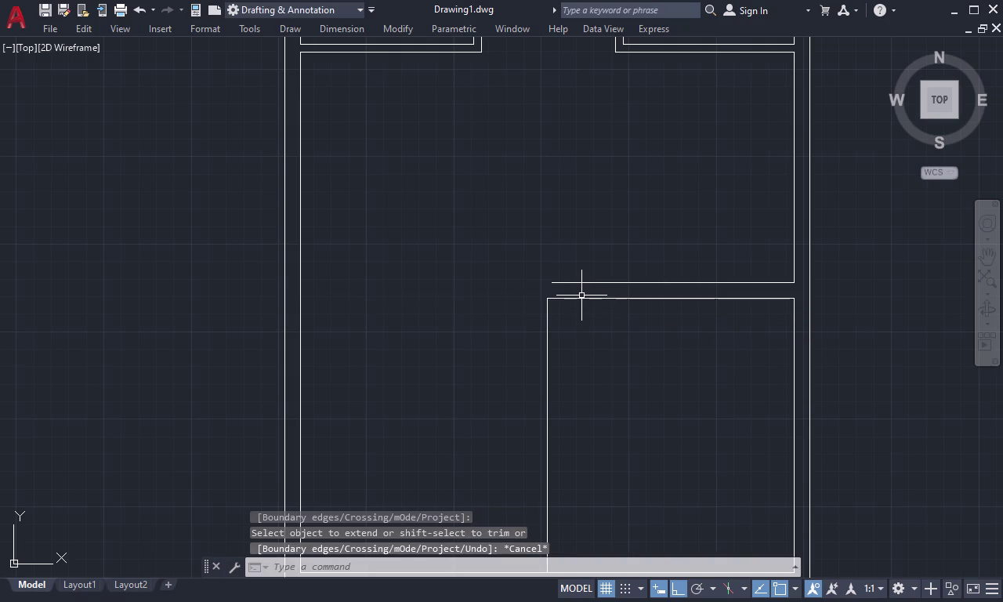
key(Escape)
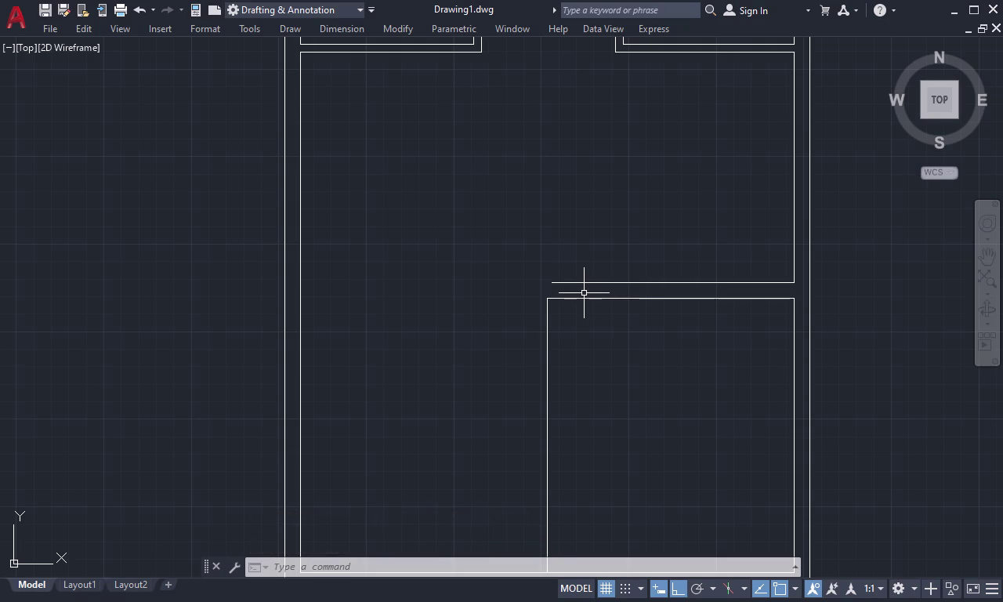
Offset the new vertical wall line 9 inches to the left.
text(o 9)
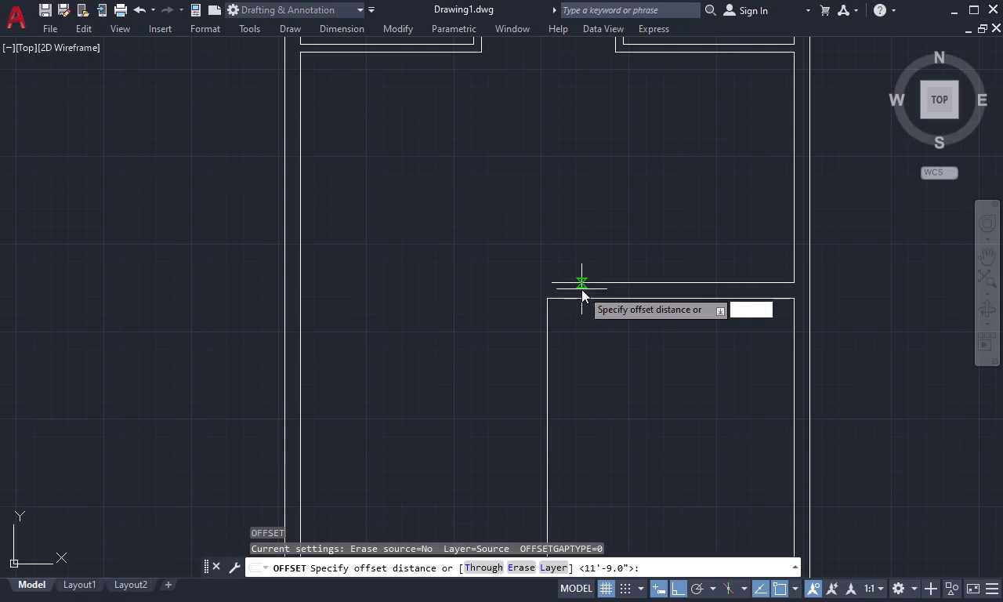
key(space)
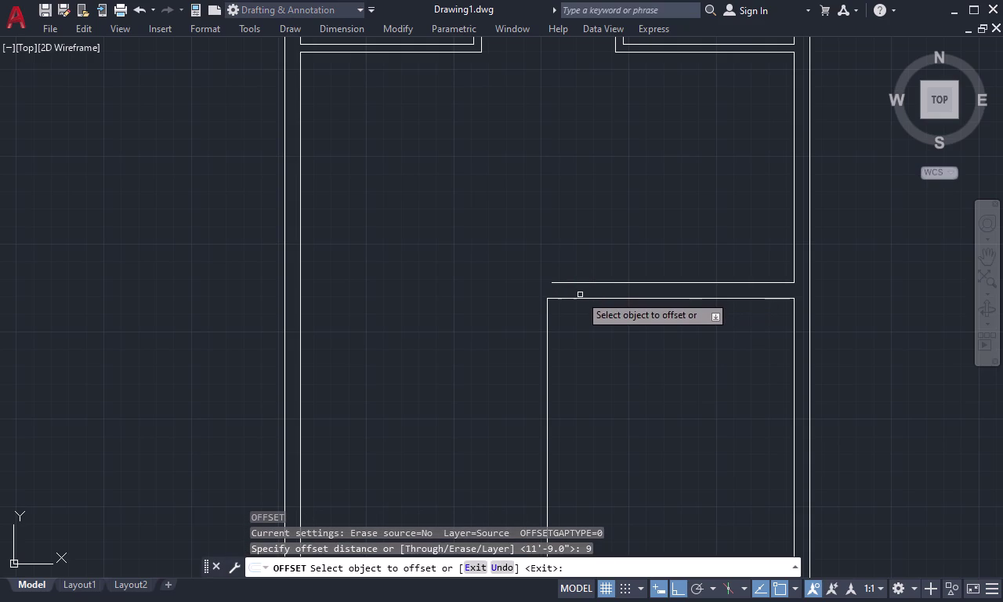
click(548, 316)
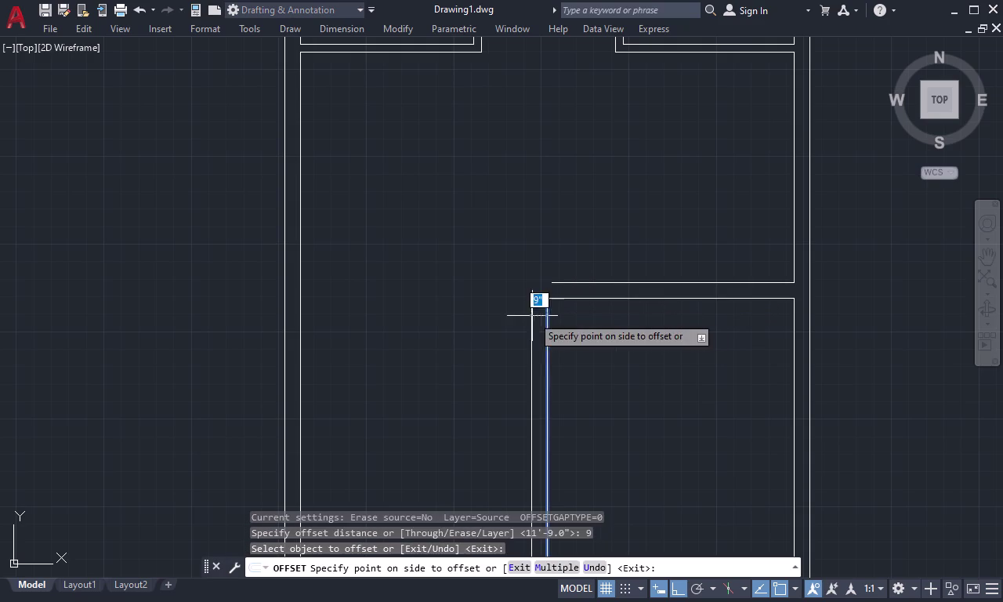
click(524, 316)
key(Escape)
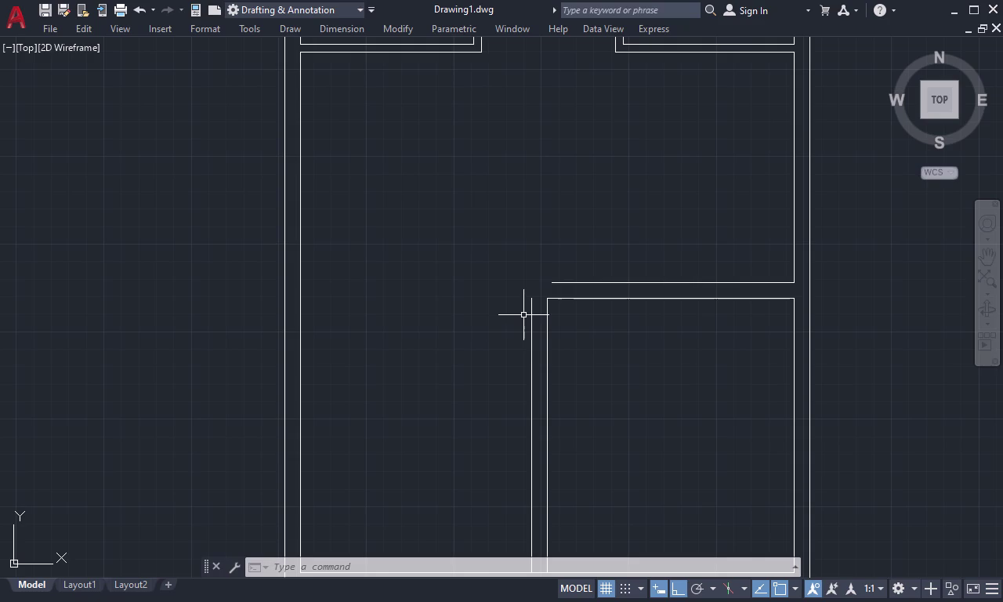
Draw a line from the new wall's top end upward past the partition.
key(Escape)
key(semicolon)
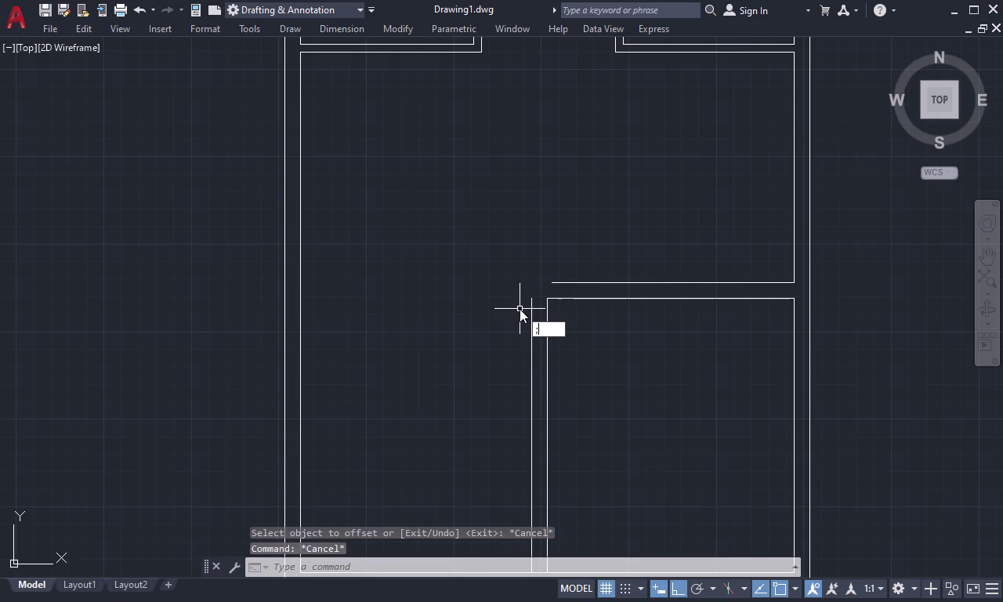
key(BackSpace)
text(l)
key(space)
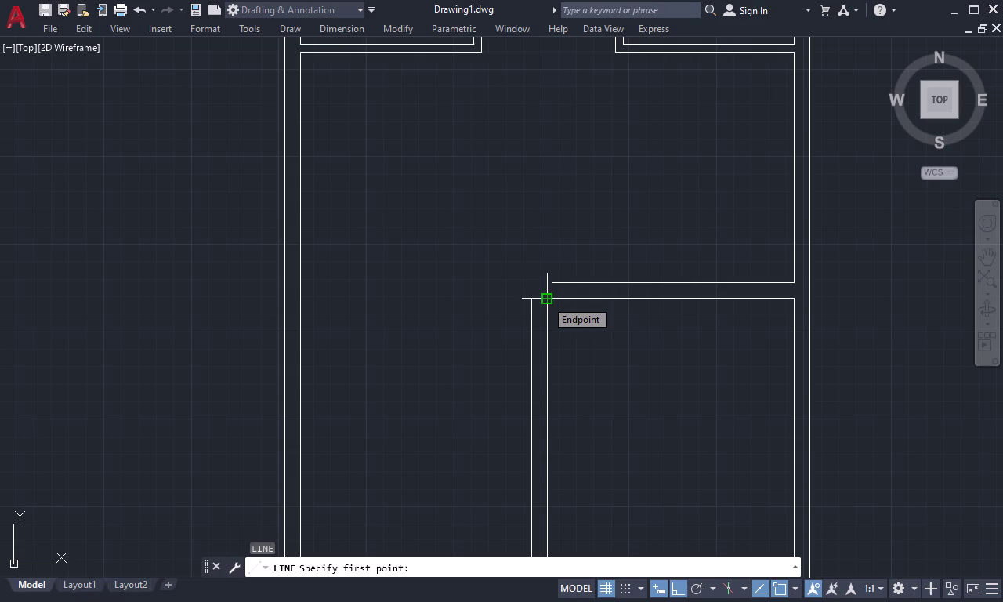
click(546, 299)
click(525, 241)
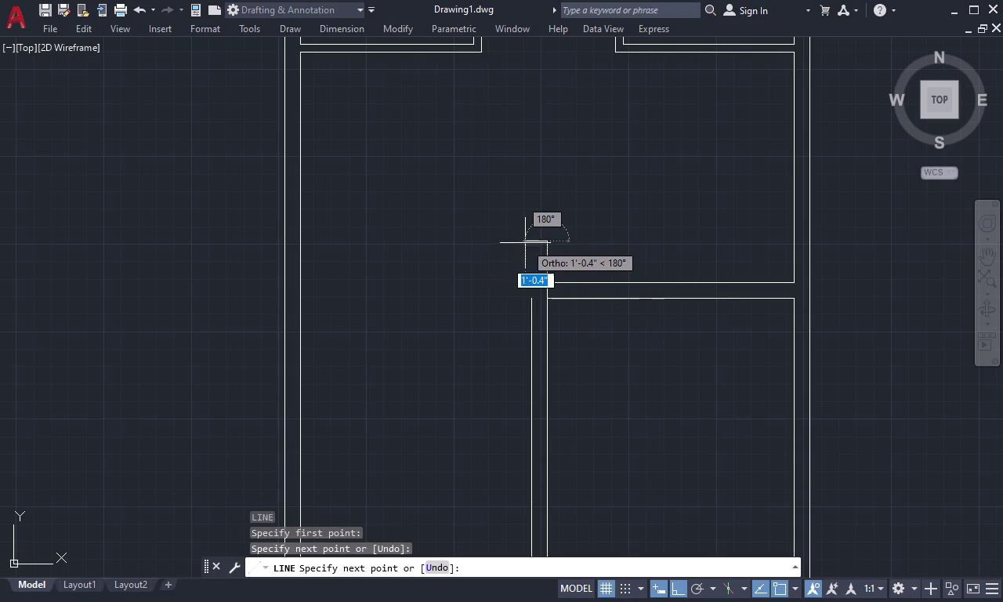
key(Escape)
Extend the upper partition line to the new vertical wall.
key(e)
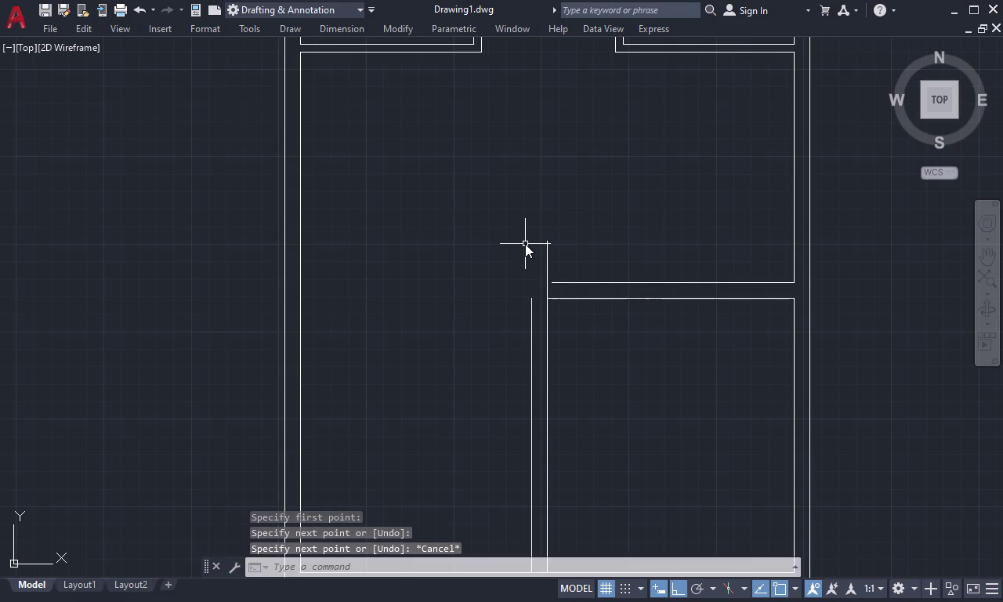
text(x)
key(space)
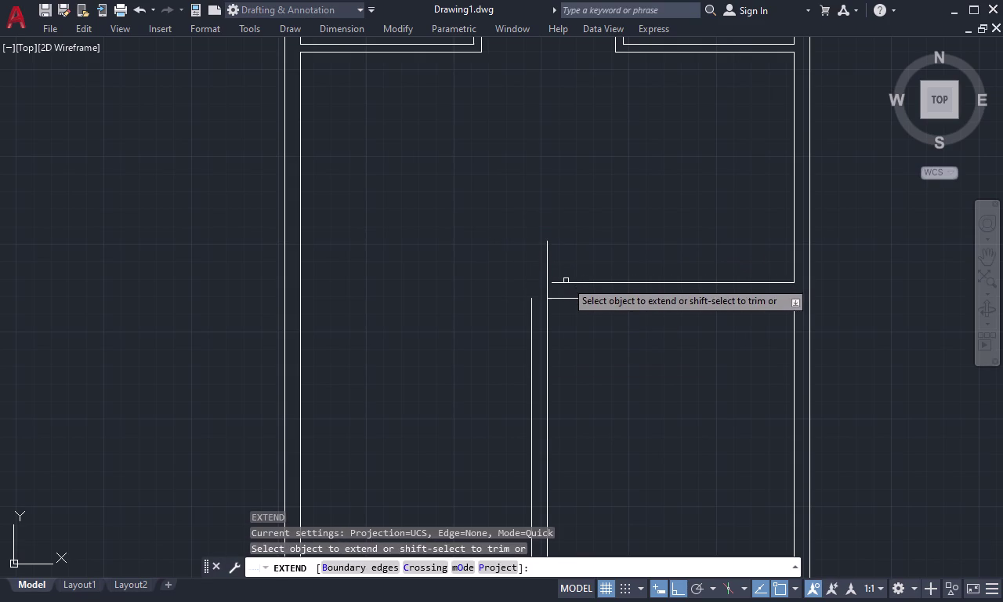
click(566, 282)
key(Escape)
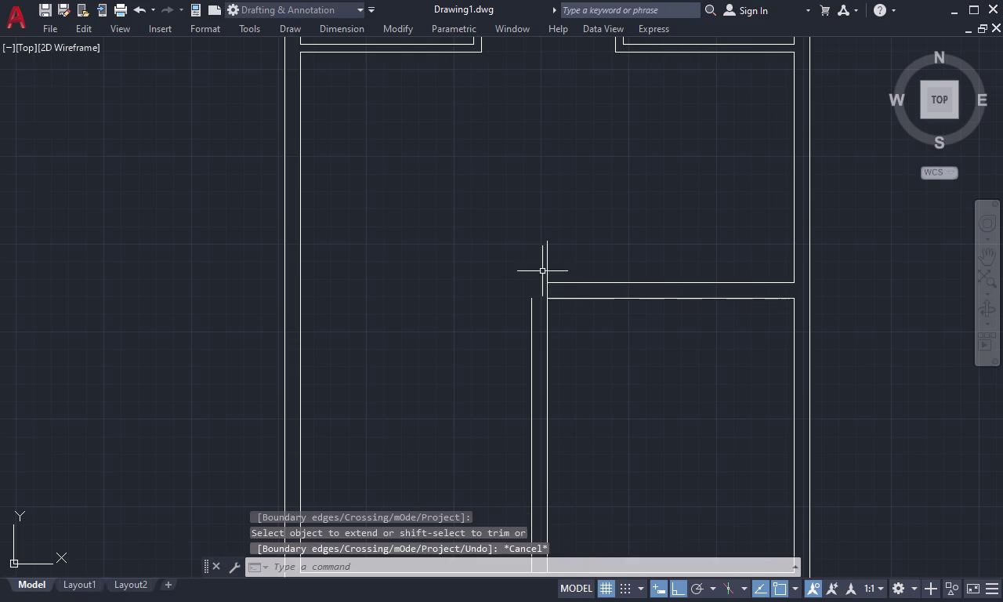
Delete the short vertical line and extend the upper partition line to close the corner.
click(548, 261)
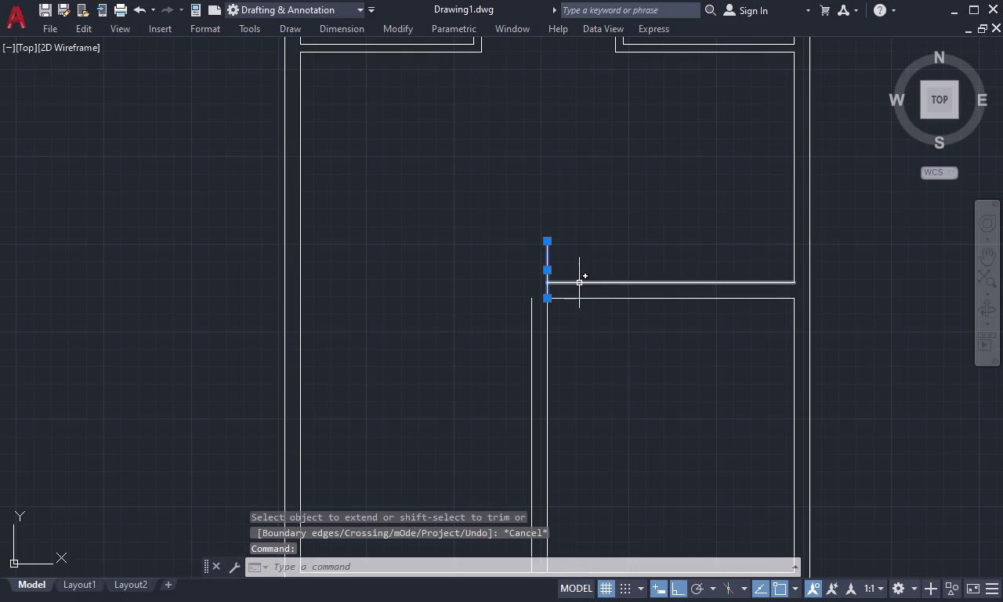
key(Delete)
key(e)
key(x)
key(space)
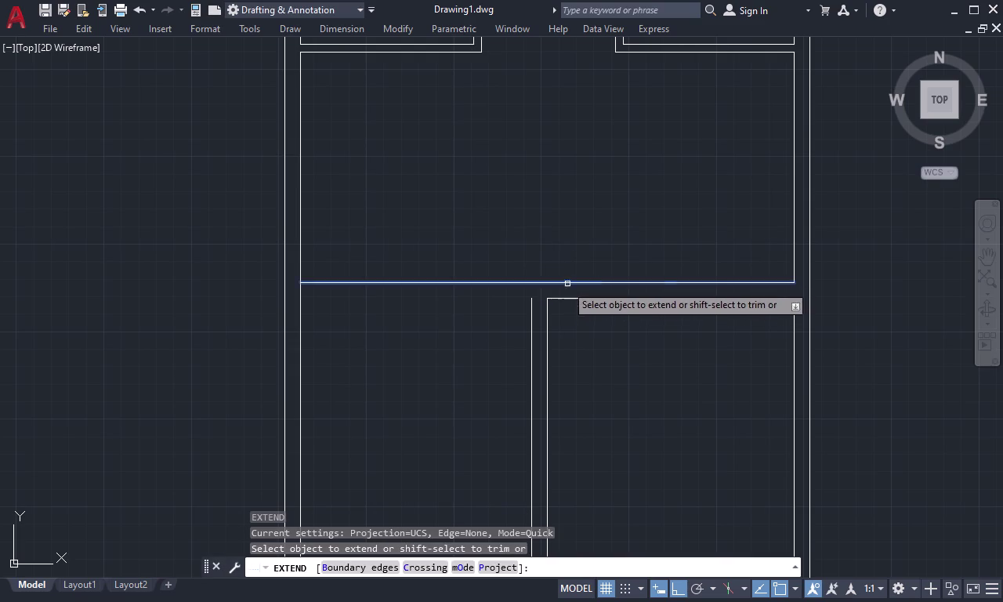
click(547, 314)
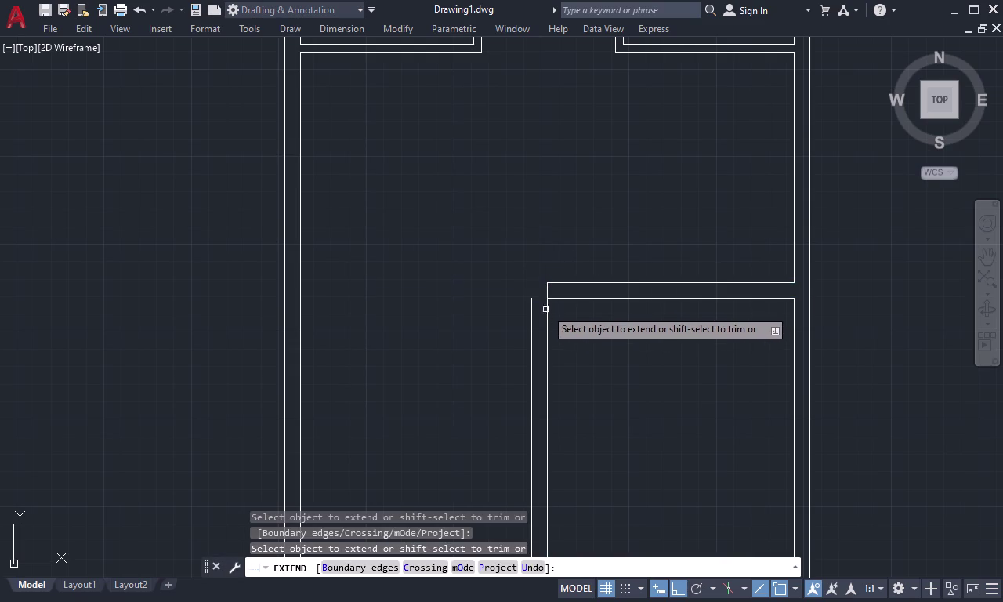
key(Escape)
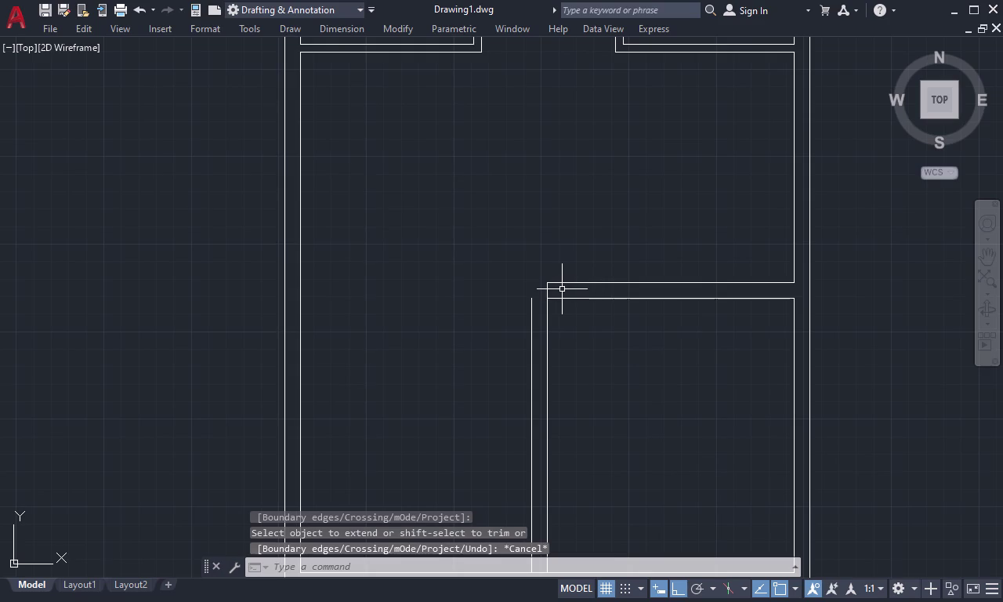
key(l)
key(space)
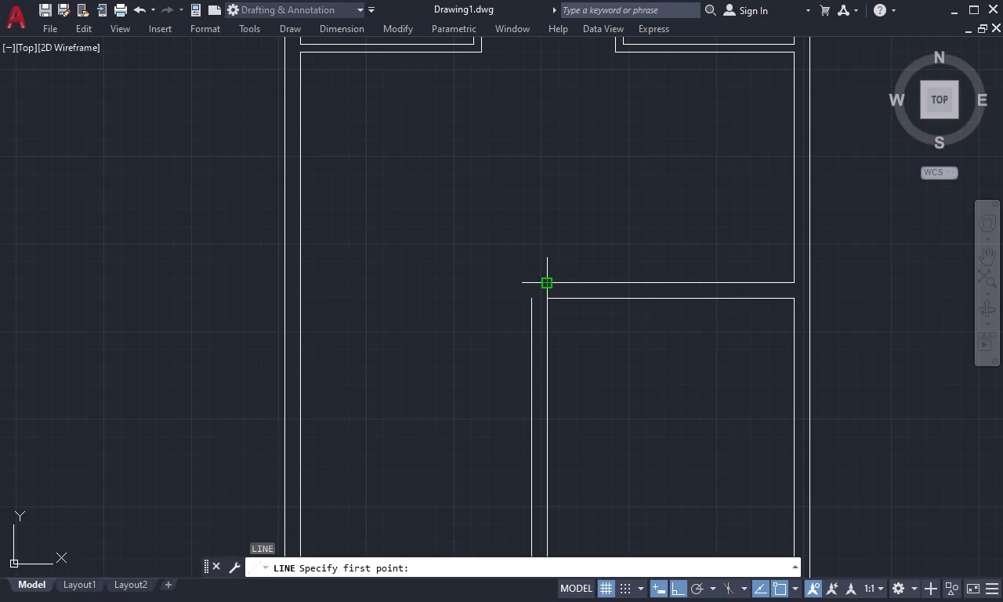
Draw the stub's outline from the partition corner: 6'4" left, then 4.5" down.
click(547, 284)
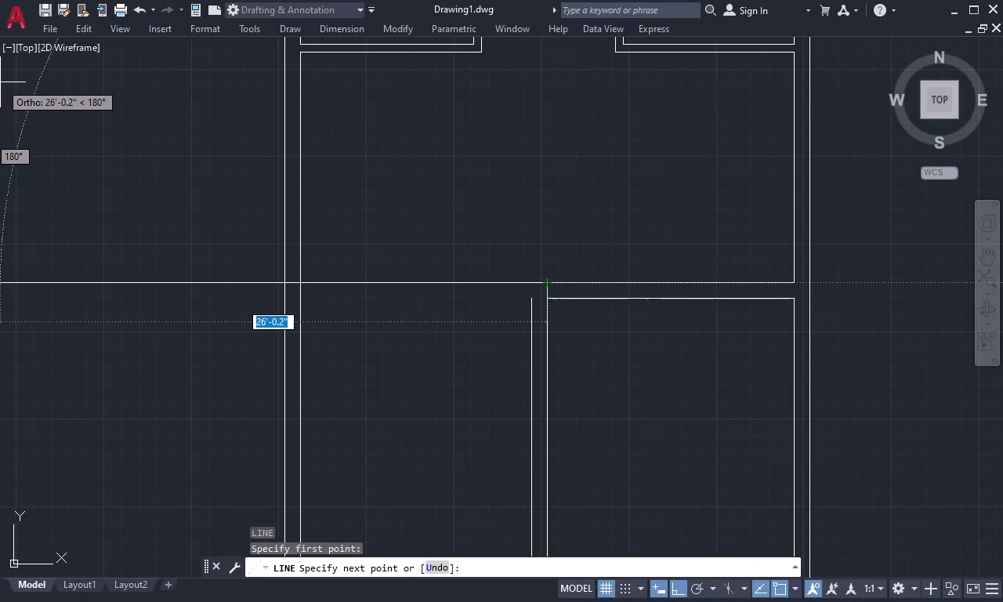
key(6)
key(apostrophe)
key(4)
key(shift+quotedbl)
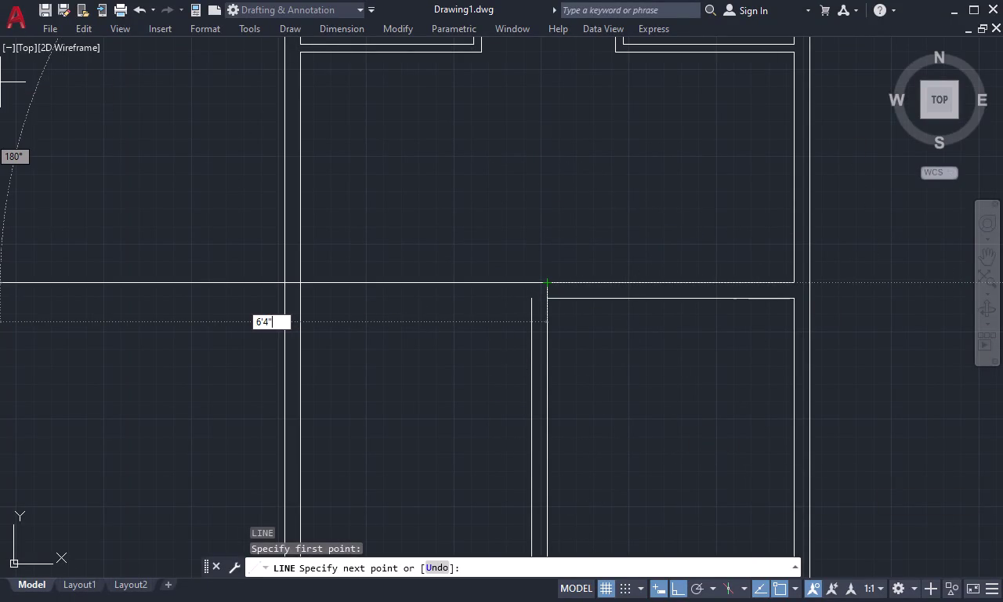
key(space)
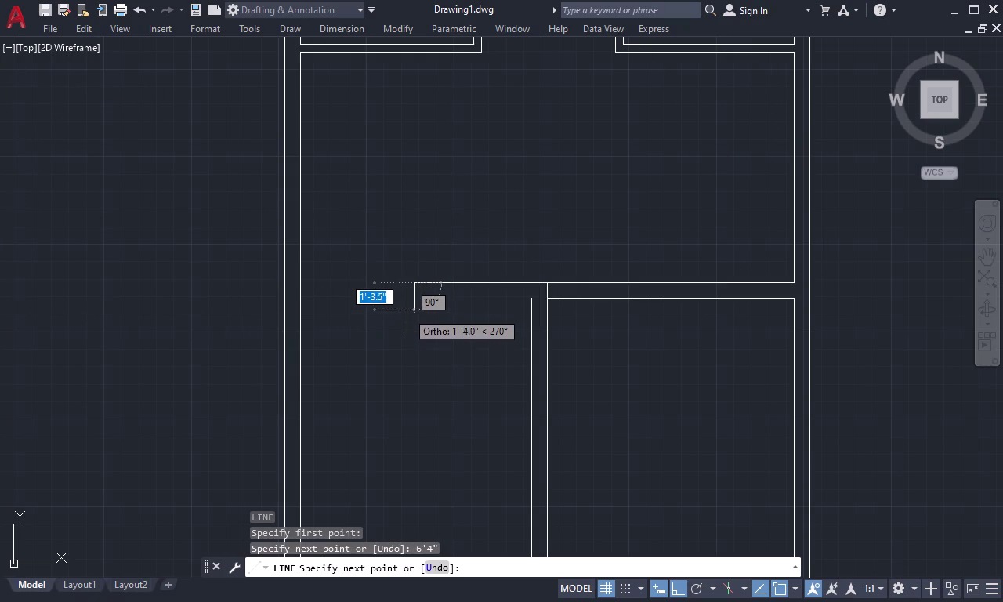
key(4)
key(period)
text(5)
key(space)
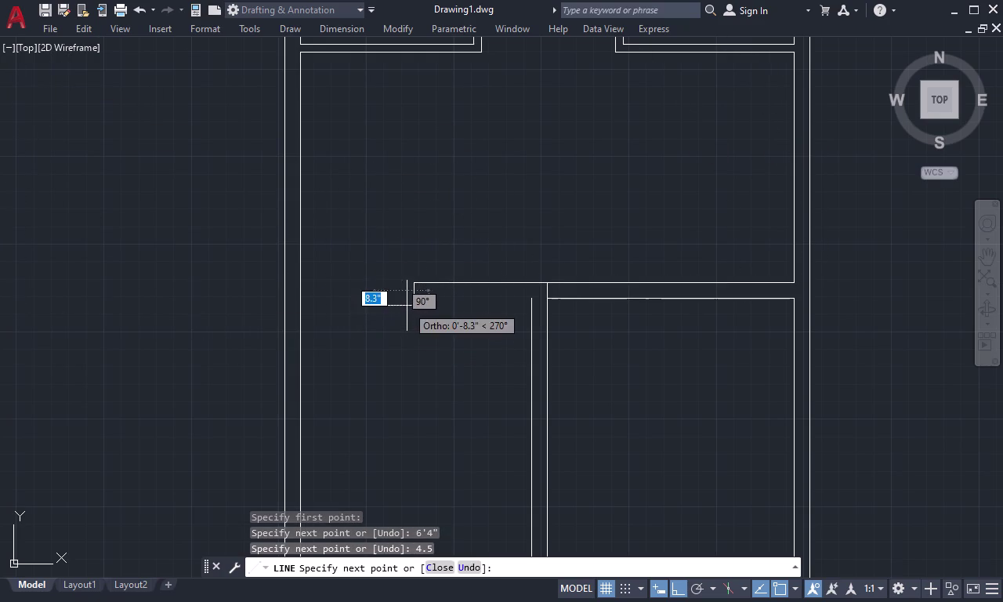
scroll(up, 3)
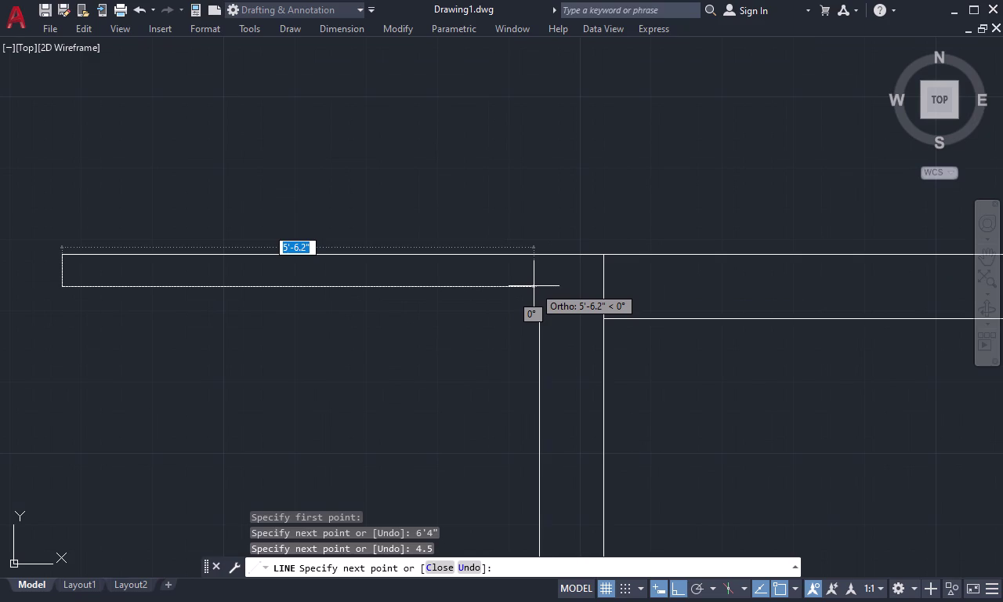
key(Escape)
Extend the vertical partition line up to the wall line.
key(e)
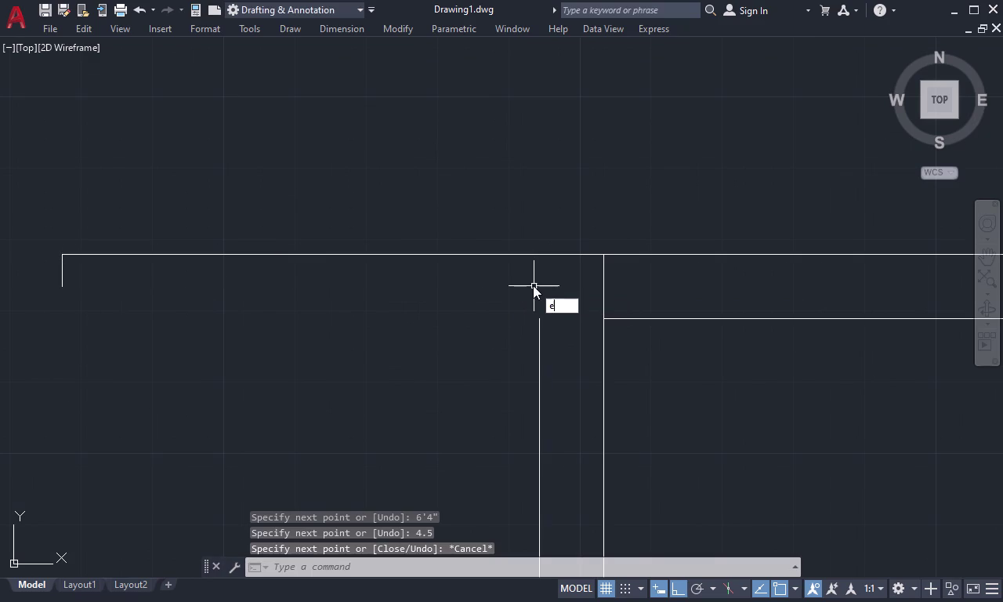
text(x)
key(space)
click(541, 333)
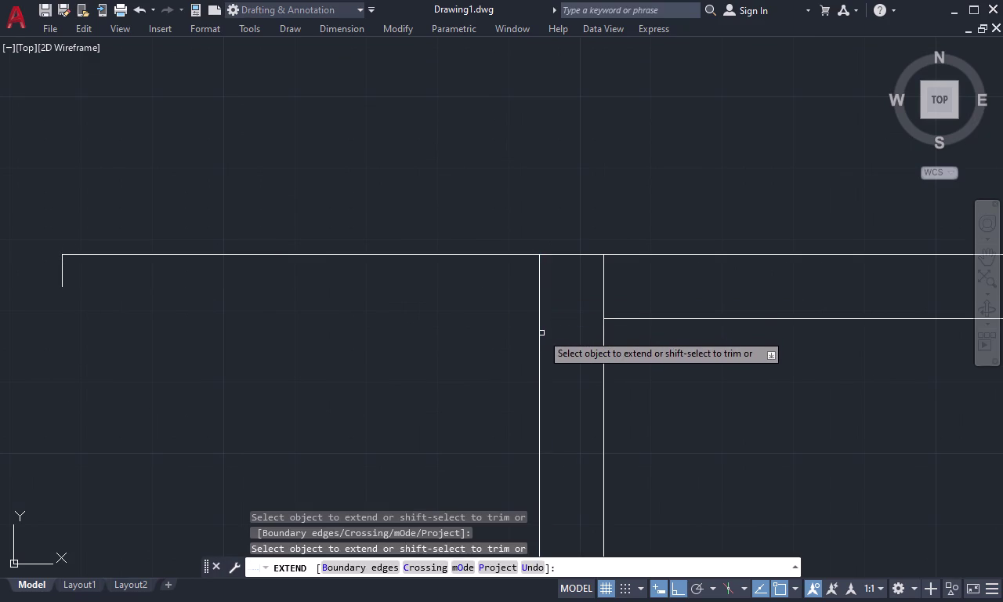
key(Escape)
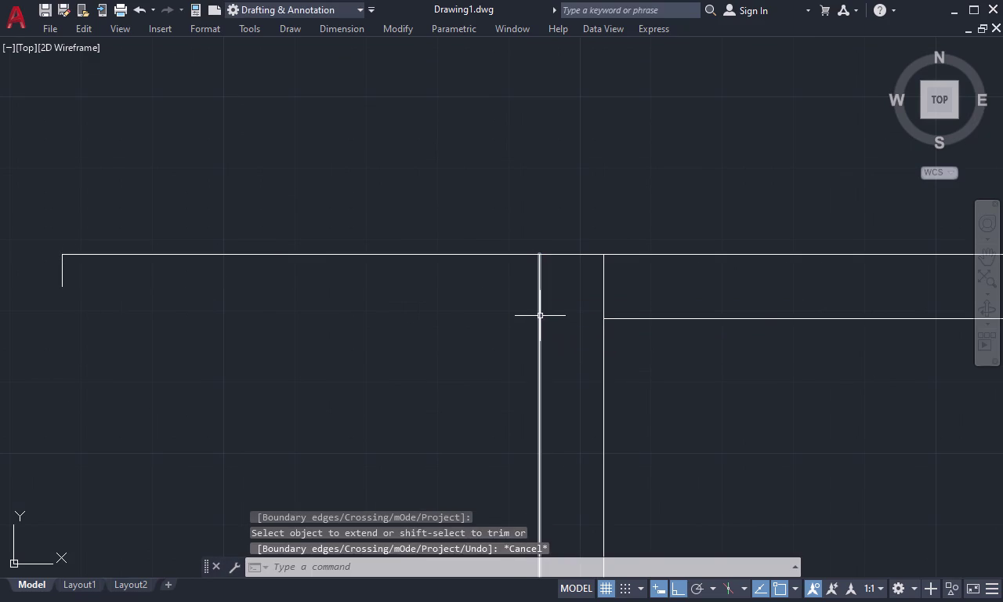
Close the stub with a line from its lower-left corner to the vertical partition.
text(l)
key(space)
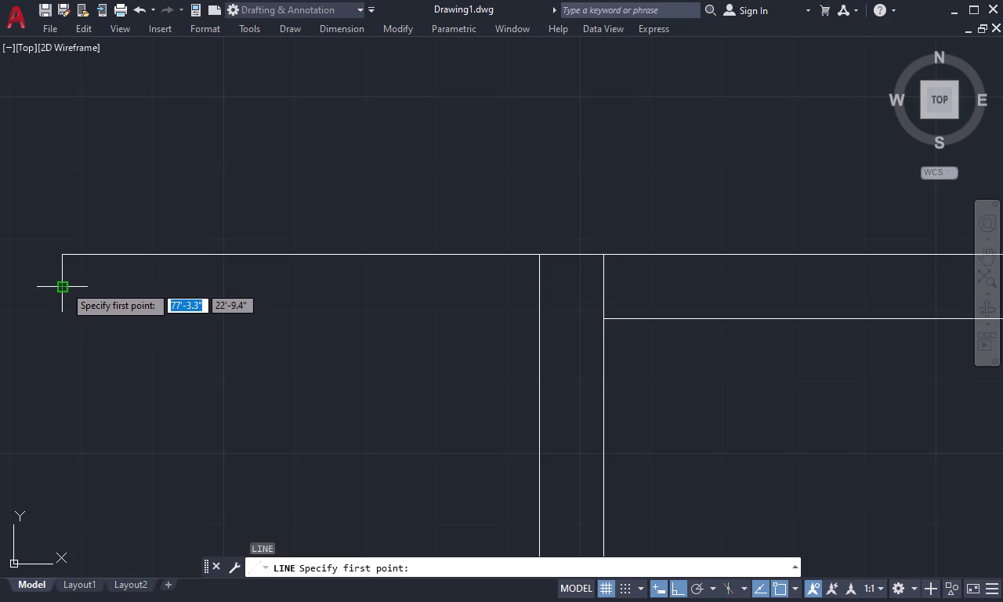
click(64, 285)
click(540, 285)
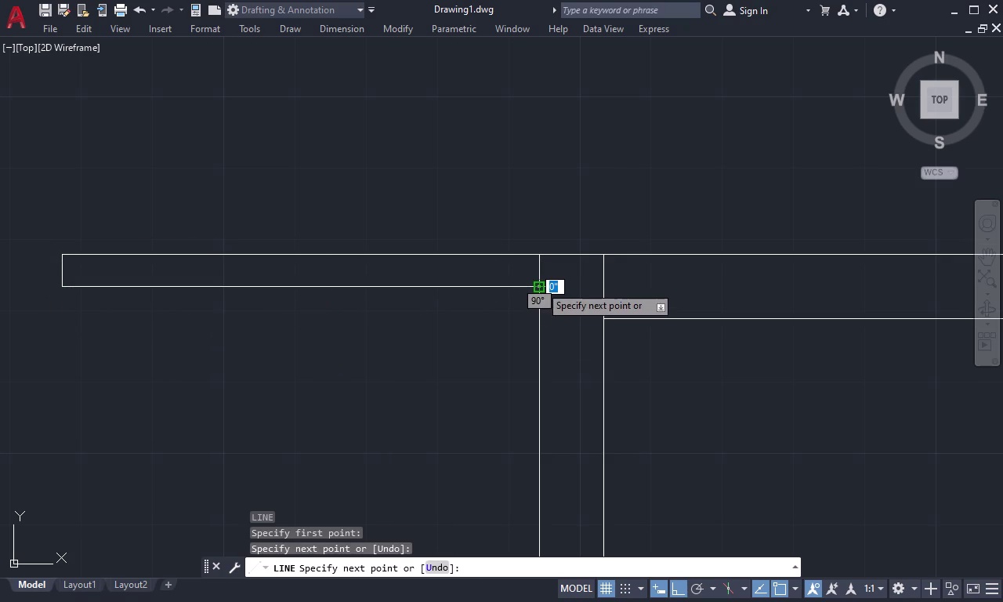
key(Escape)
scroll(down, 3)
text(tr)
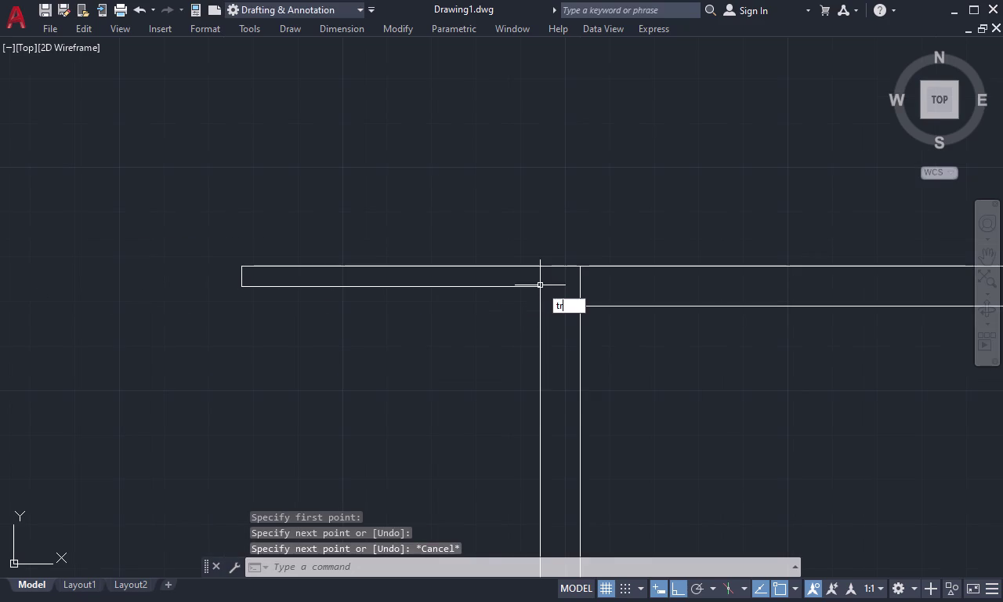
key(space)
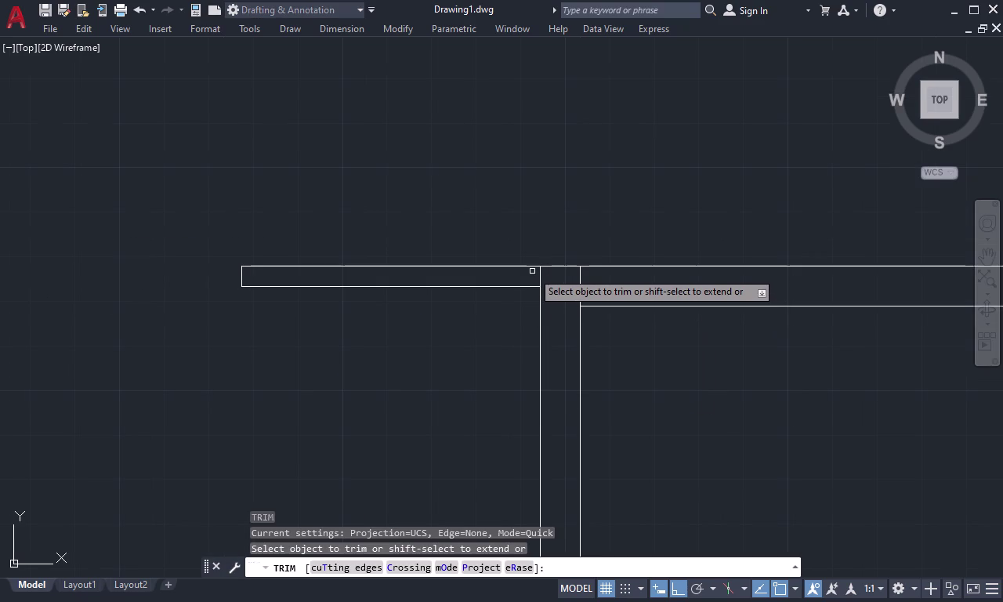
Fence-trim the wall lines crossing the new stub and overlapping the bottom wall.
drag(533, 272, 586, 279)
scroll(down, 3)
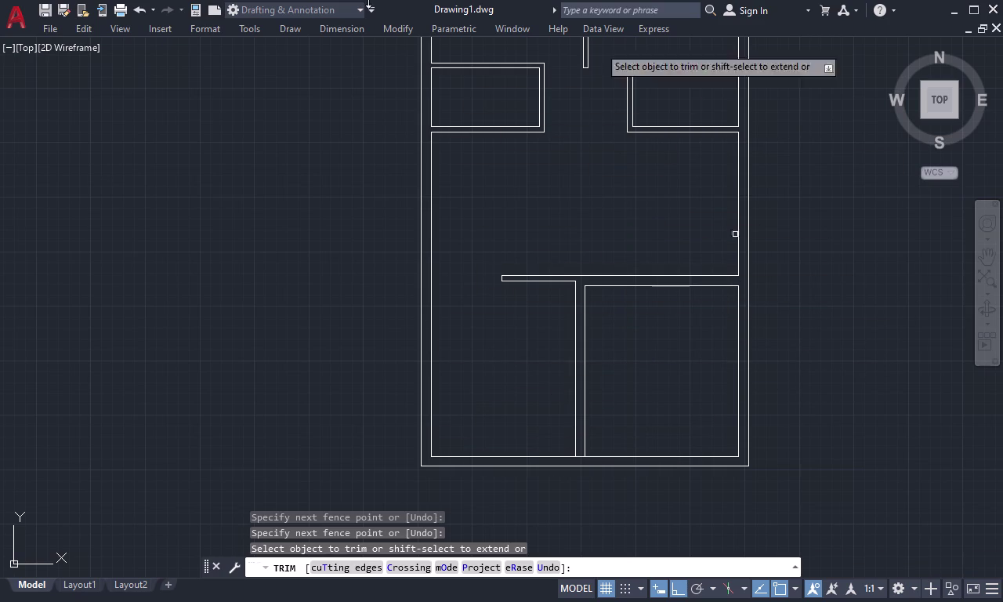
scroll(up, 3)
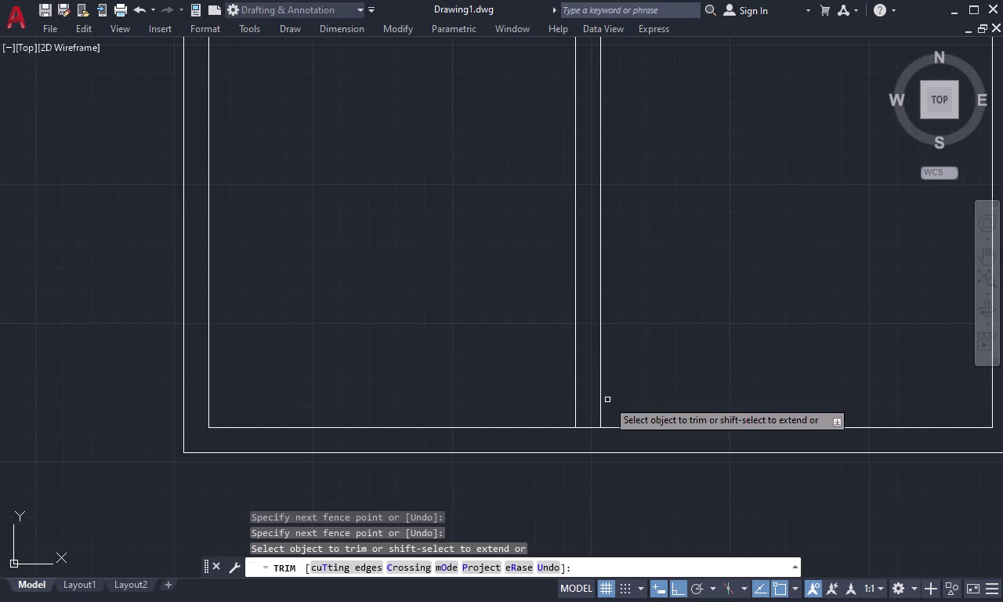
drag(590, 411, 586, 429)
scroll(down, 3)
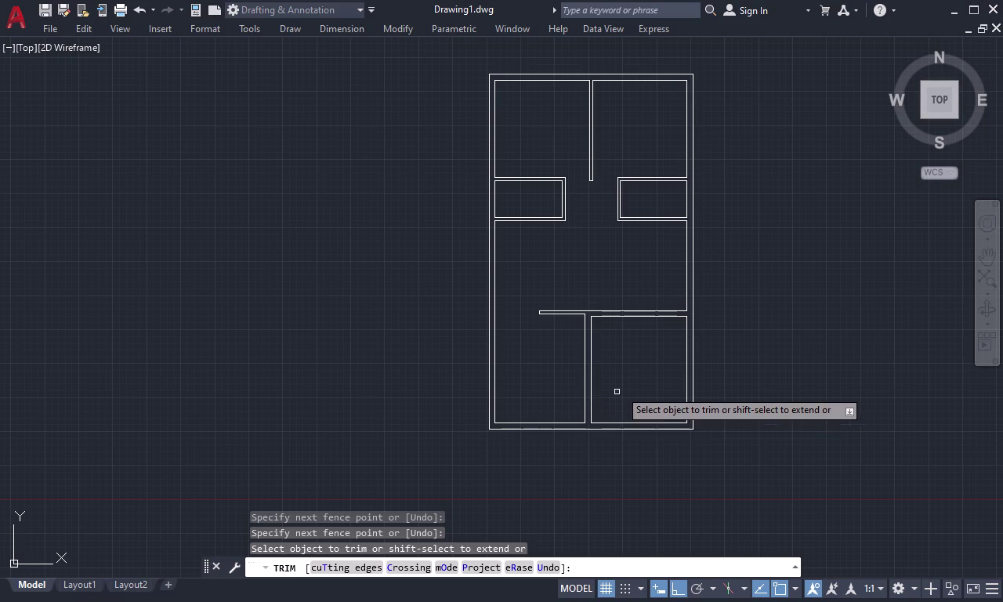
middle_drag(615, 393, 552, 367)
key(Escape)
Extend the lower vertical partition down to the outer wall.
text(e)
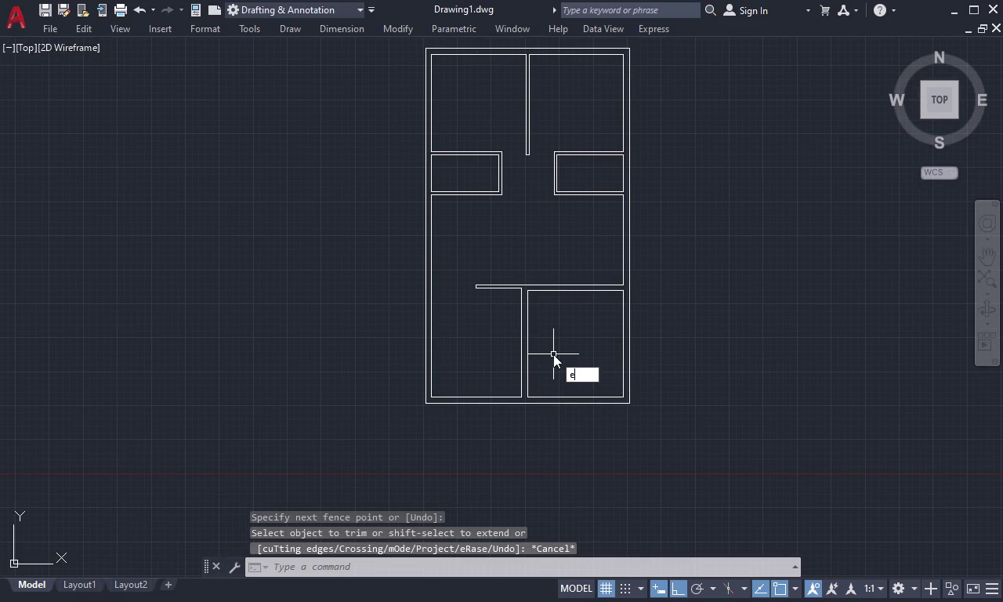
text(x)
key(space)
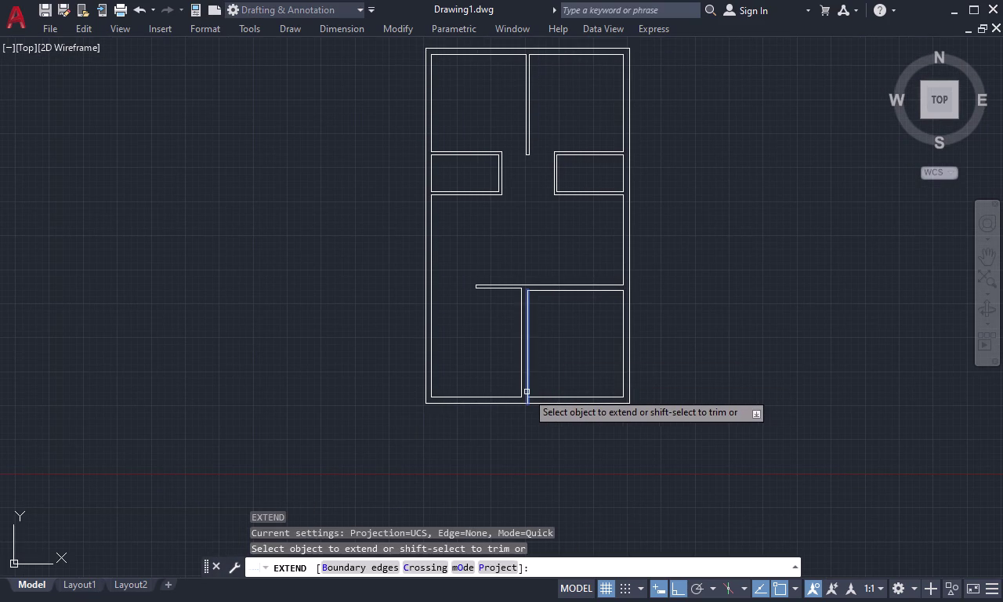
click(526, 392)
key(Escape)
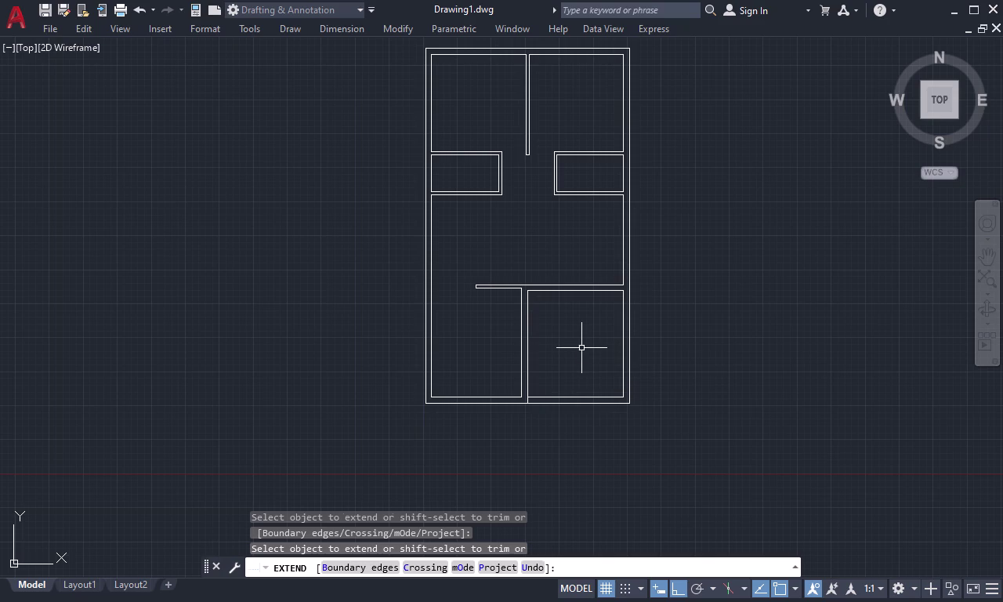
key(t)
key(r)
key(space)
key(Escape)
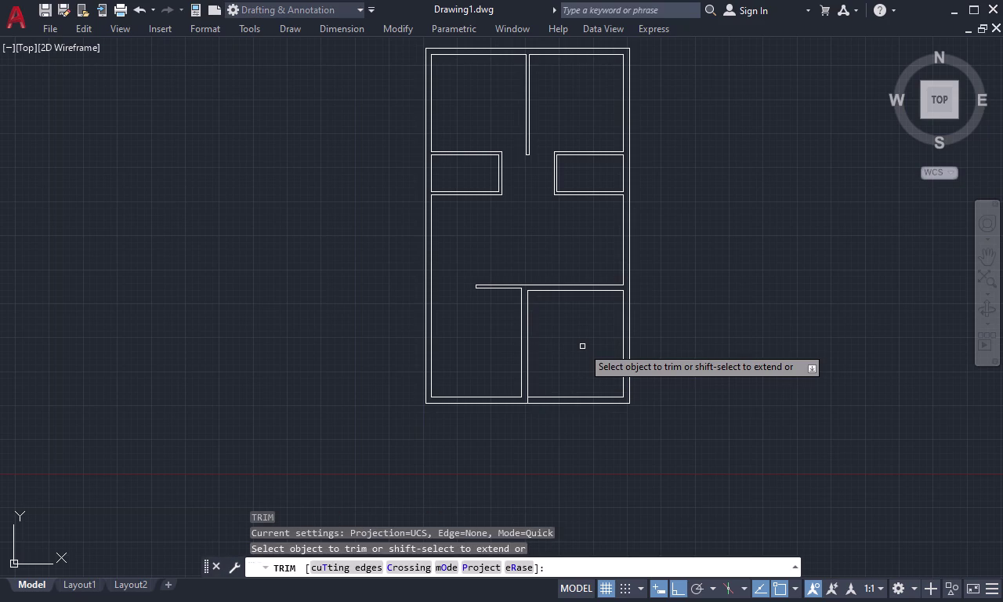
Extend the right inner wall line down to the wall edge.
text(ex)
key(space)
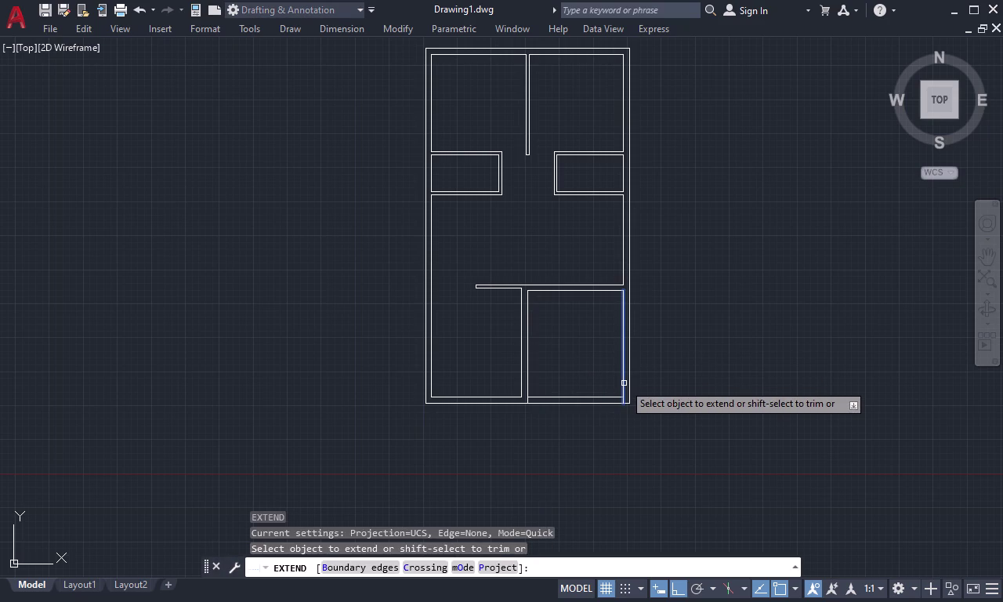
click(624, 384)
key(Escape)
key(t)
Fence-trim the bottom wall beneath the lower-right room to leave an opening.
text(r)
key(space)
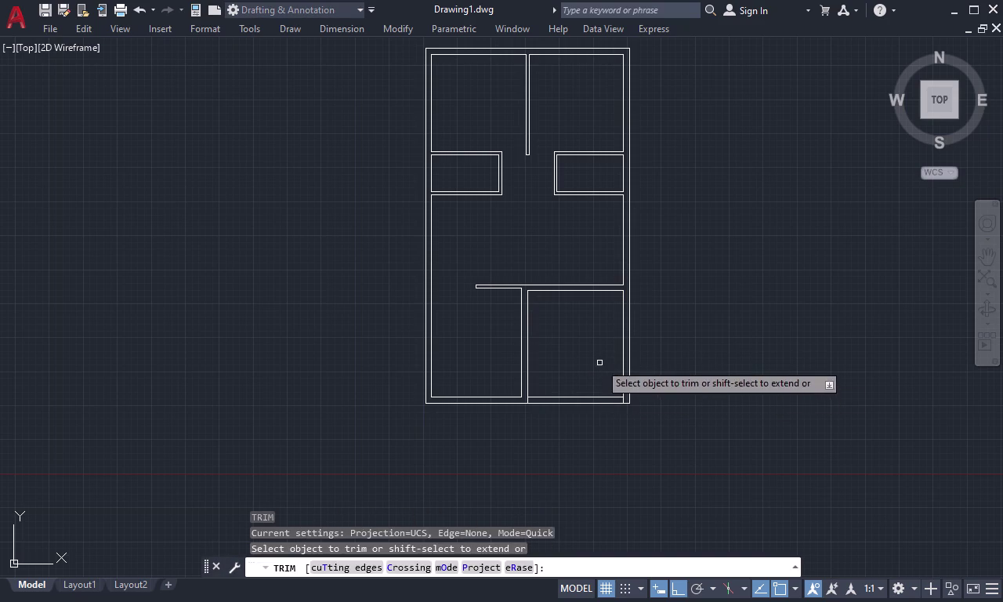
drag(600, 363, 582, 439)
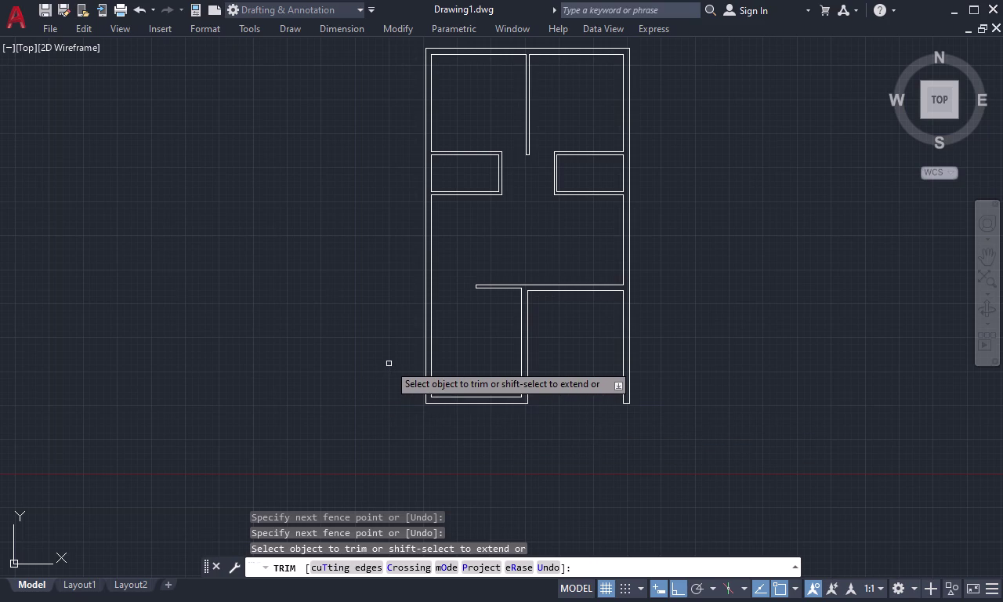
key(Escape)
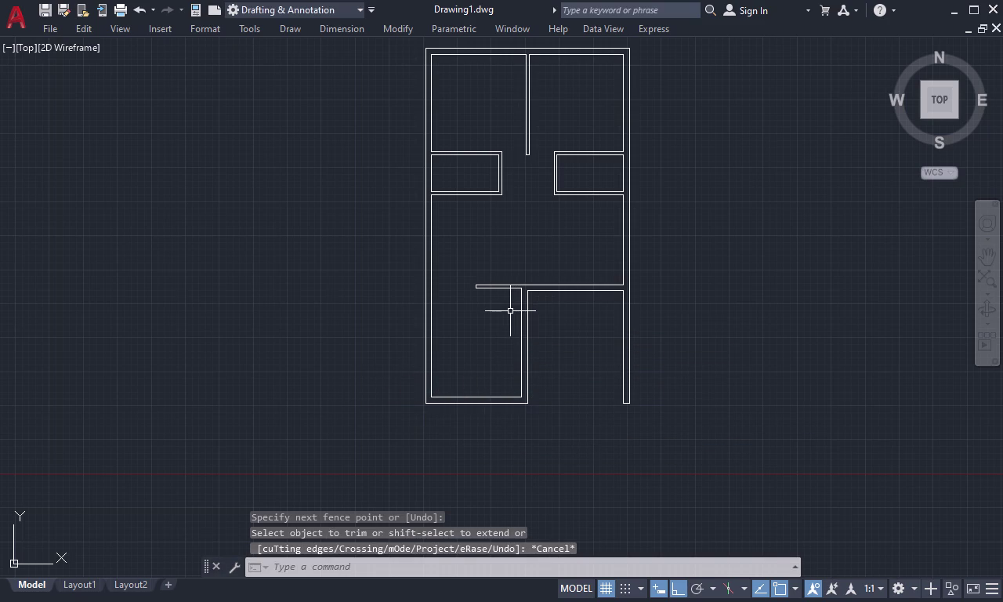
Offset the horizontal partition line 6'-8" down into the lower-left room.
key(o)
key(space)
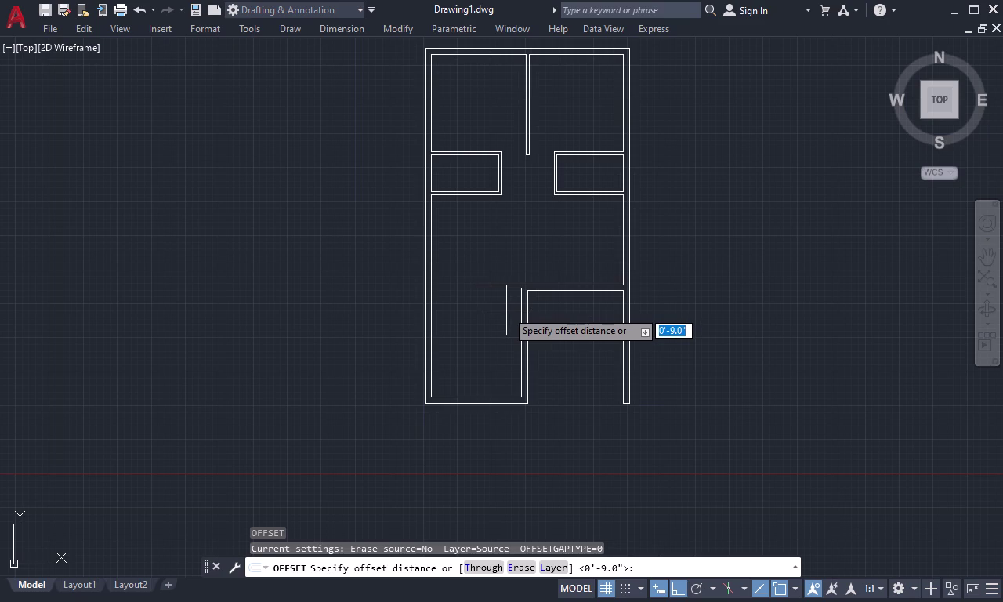
key(6)
key(apostrophe)
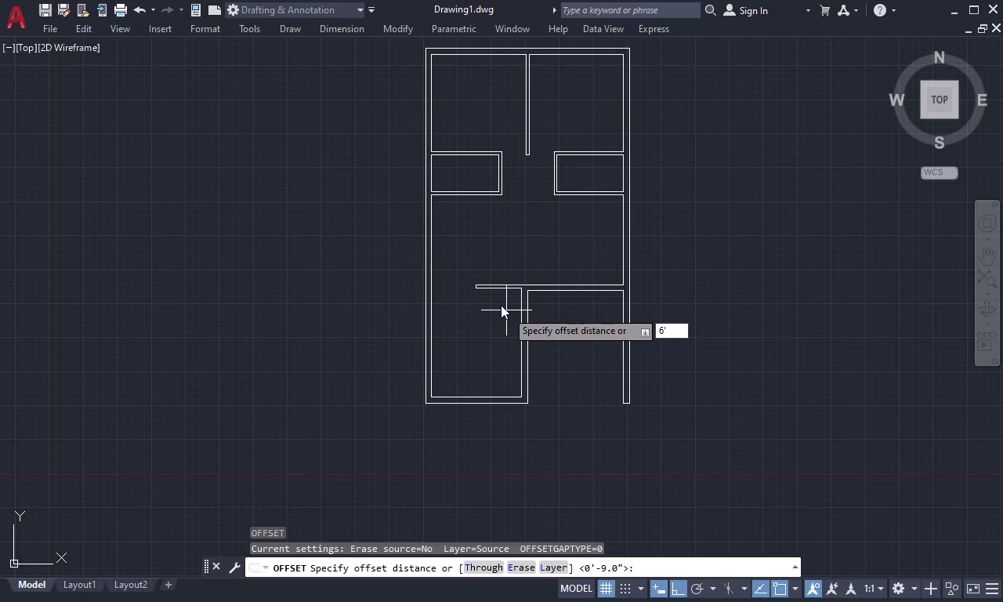
text(8")
key(space)
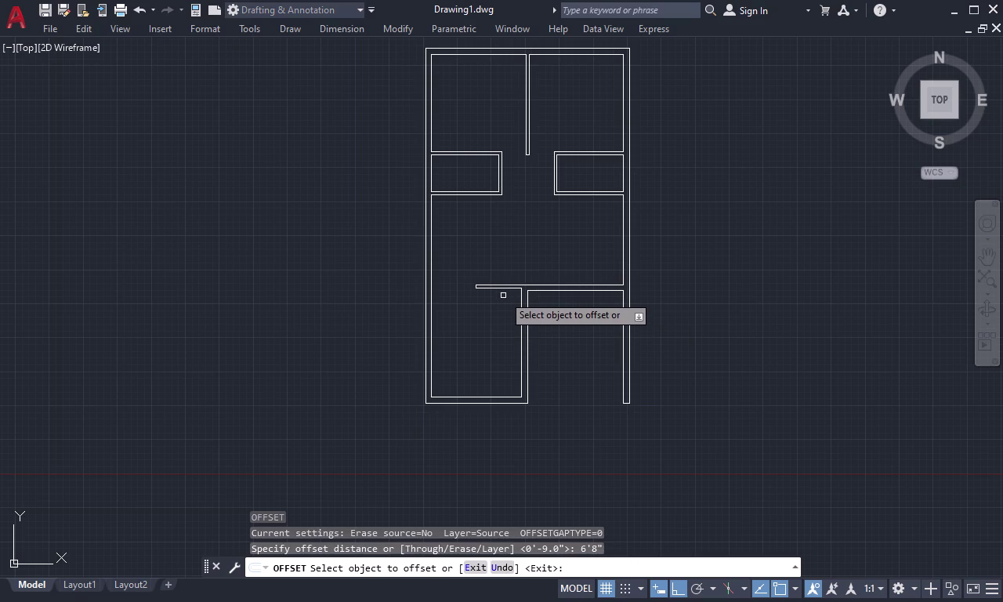
click(504, 288)
click(487, 368)
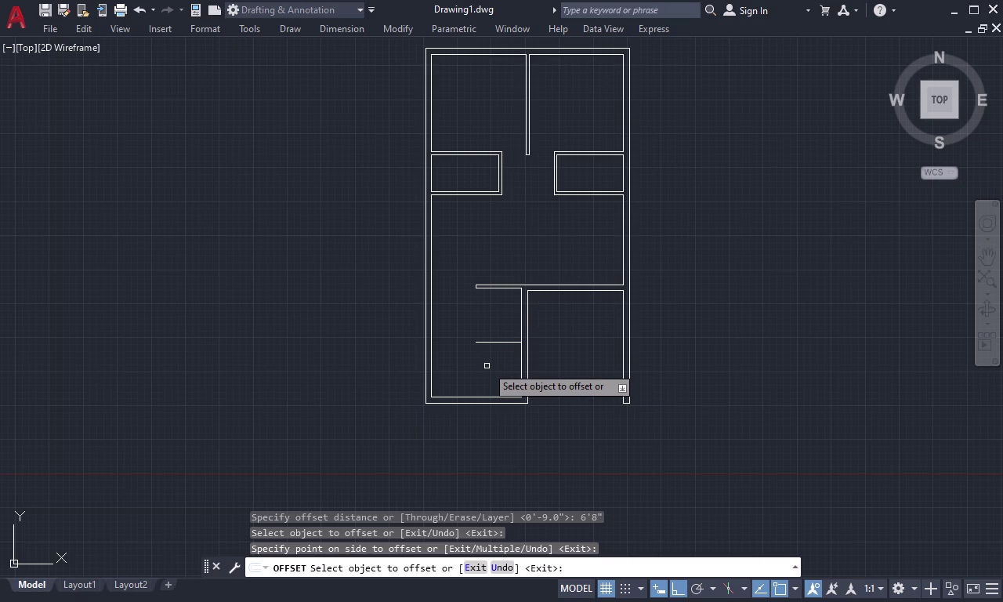
key(space)
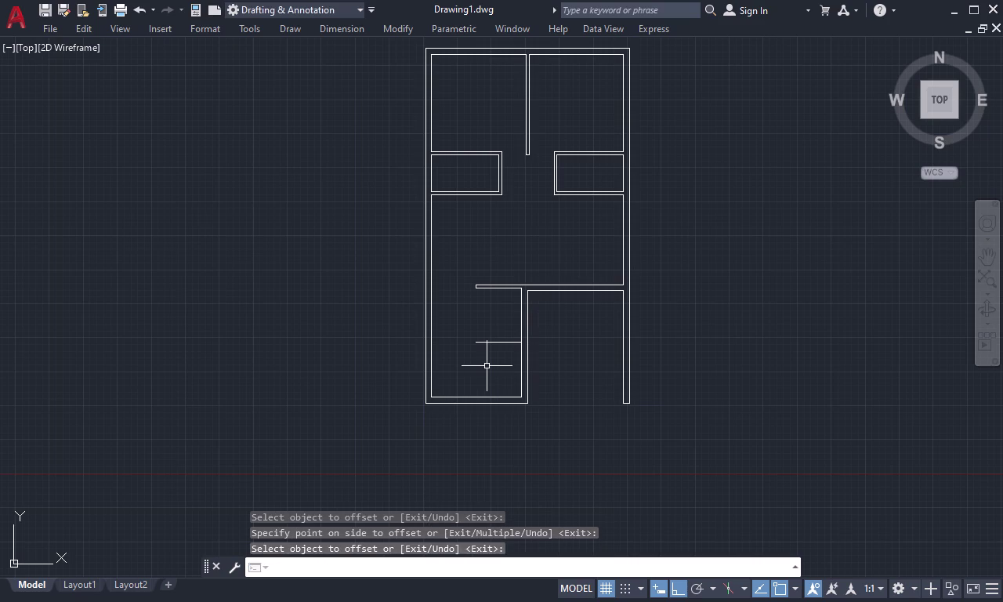
Offset that short line 9 inches below to form a double-line partition.
key(space)
text(9)
key(space)
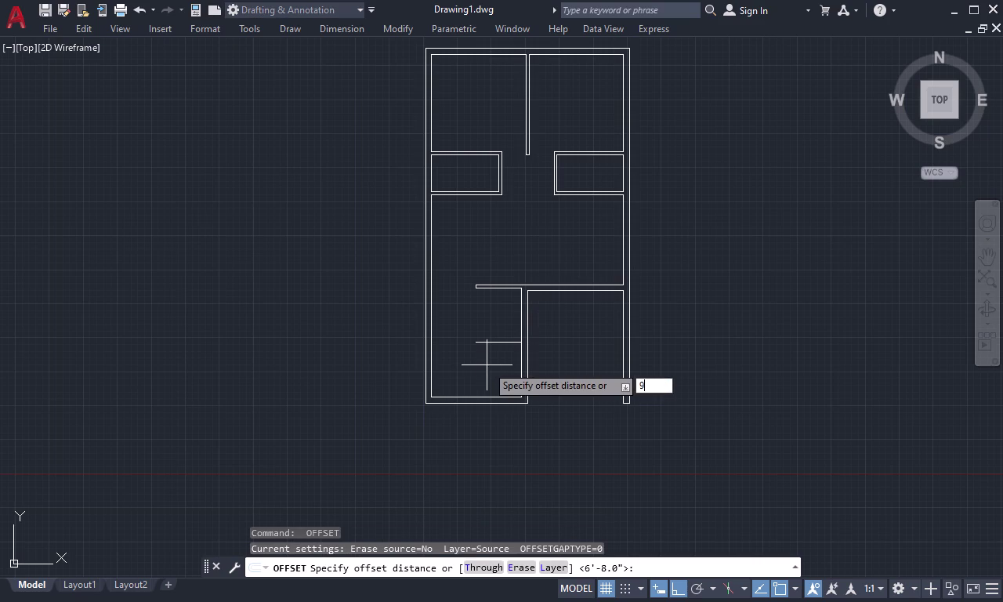
click(494, 343)
click(492, 372)
key(Escape)
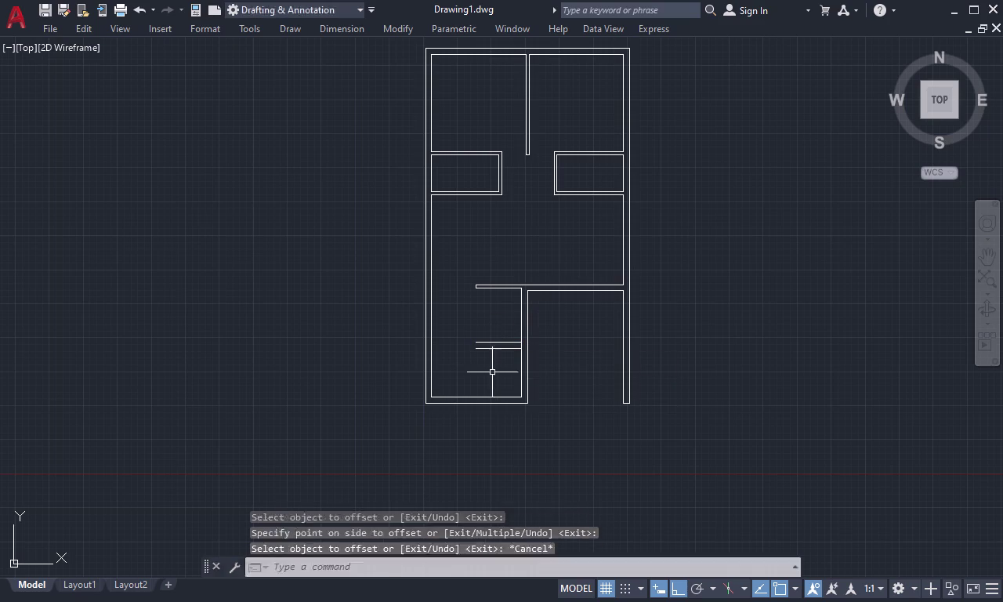
Extend both short partition lines to the left wall of the lower-left room.
text(ex)
key(space)
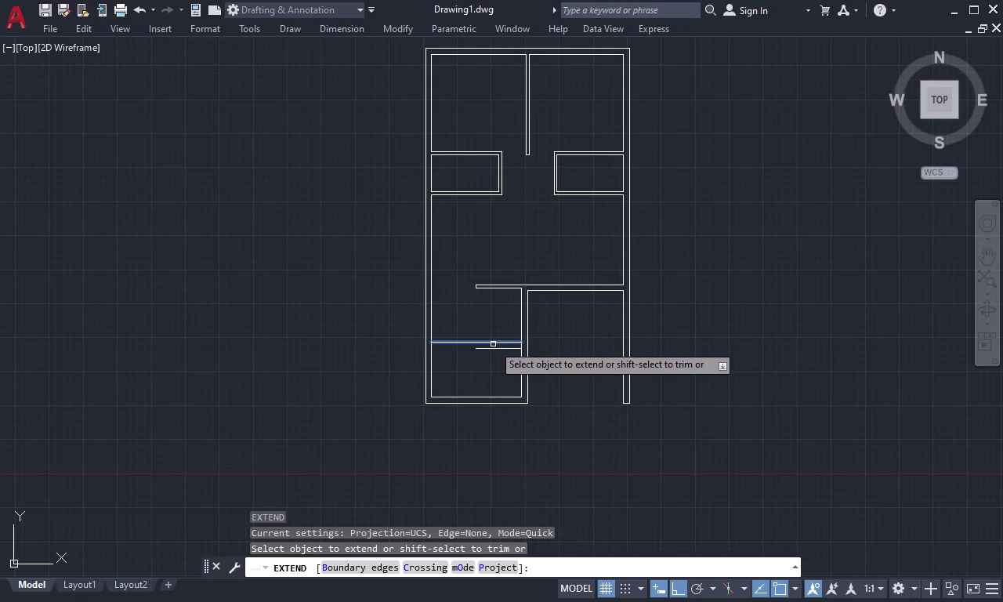
click(493, 344)
click(493, 349)
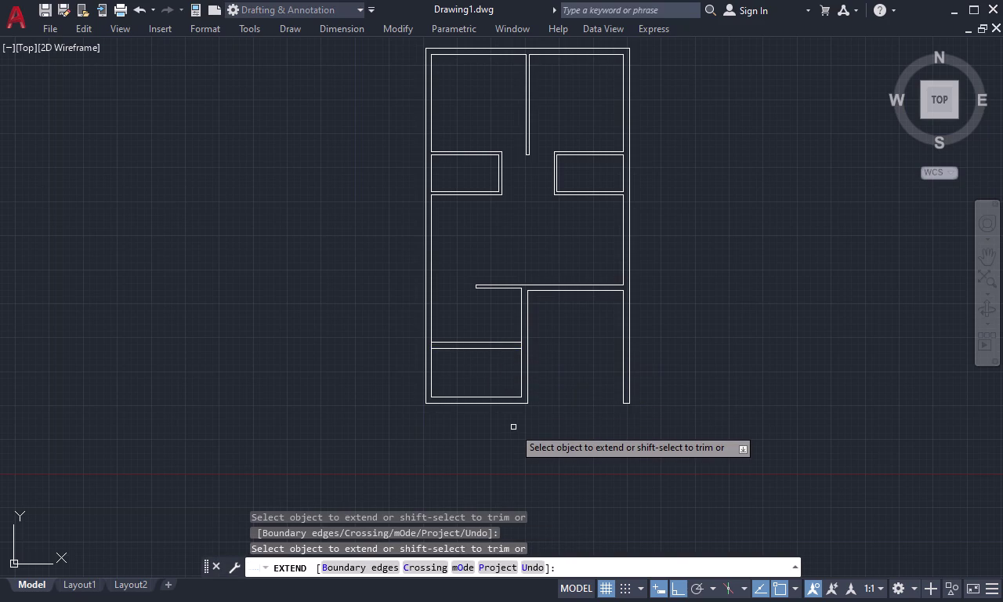
key(Escape)
Extend the room's inner bottom line to the partition and trim the vertical stub below.
key(e)
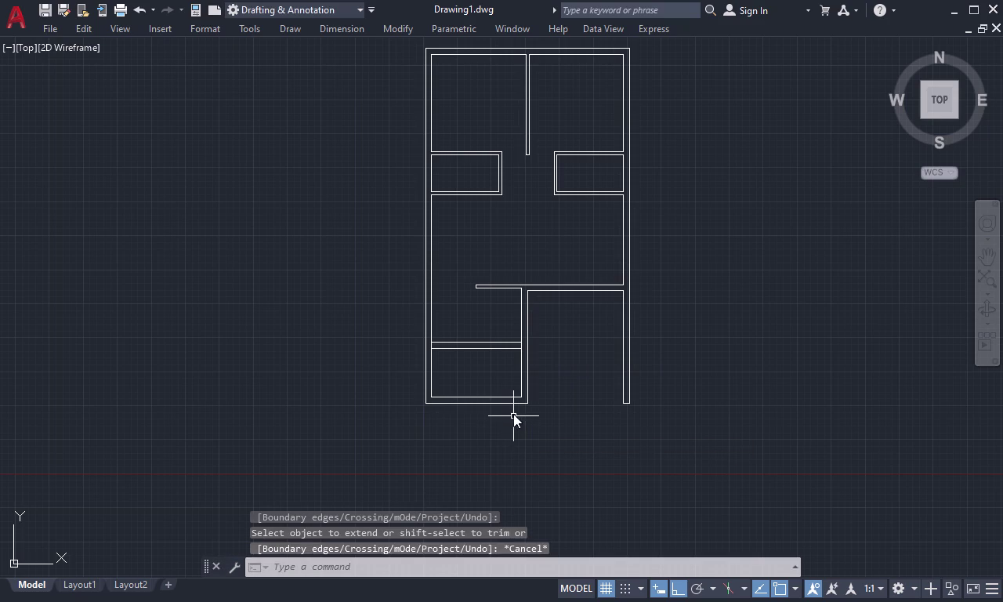
text(x)
key(space)
click(511, 397)
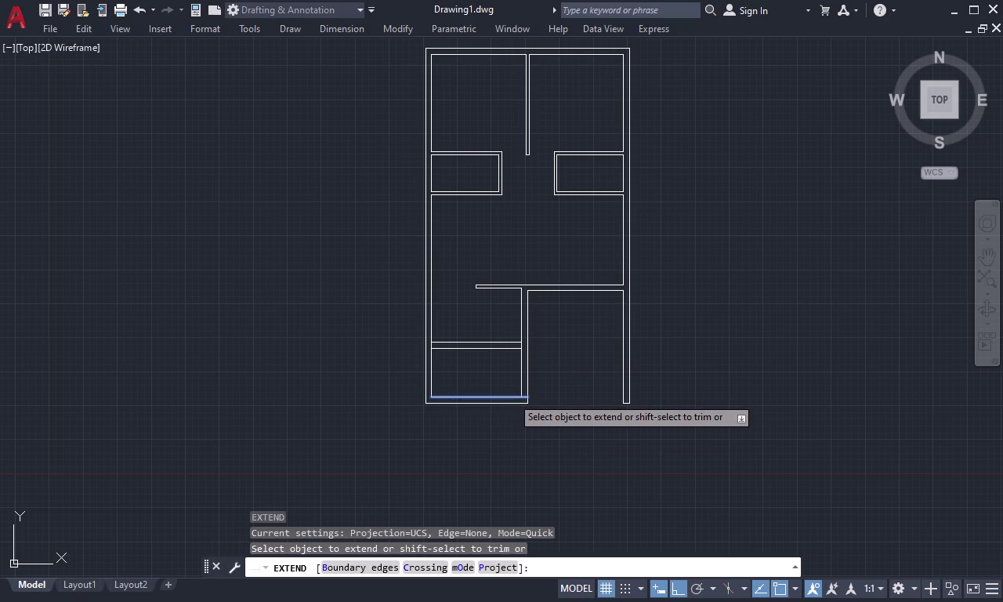
key(Escape)
key(t)
key(r)
key(space)
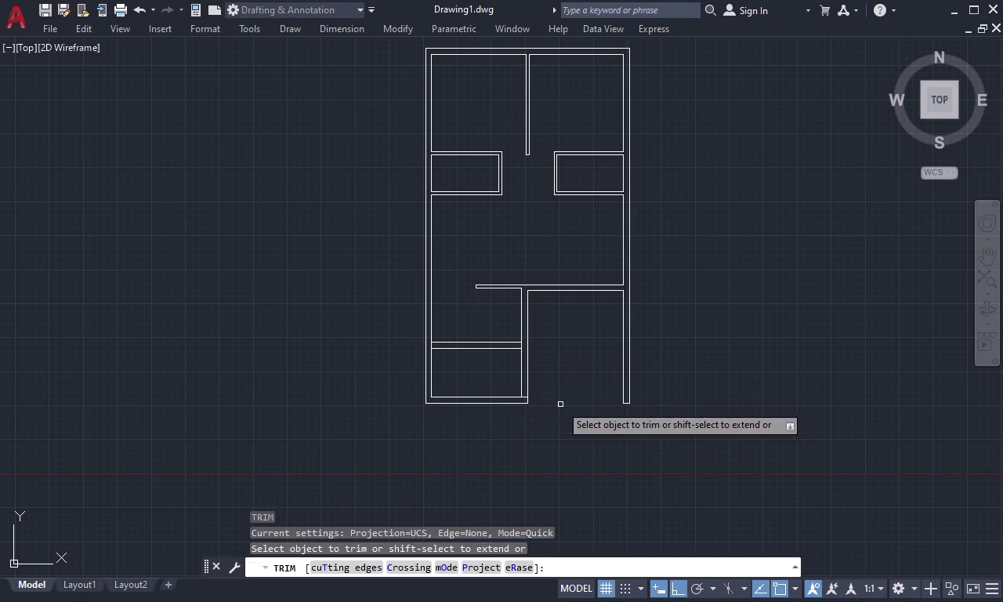
click(520, 368)
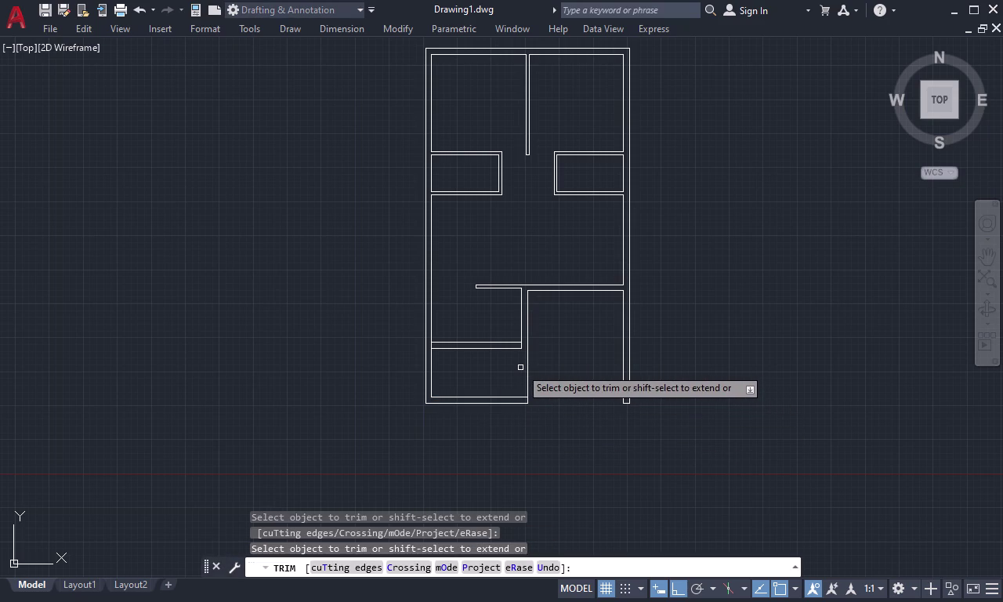
key(Escape)
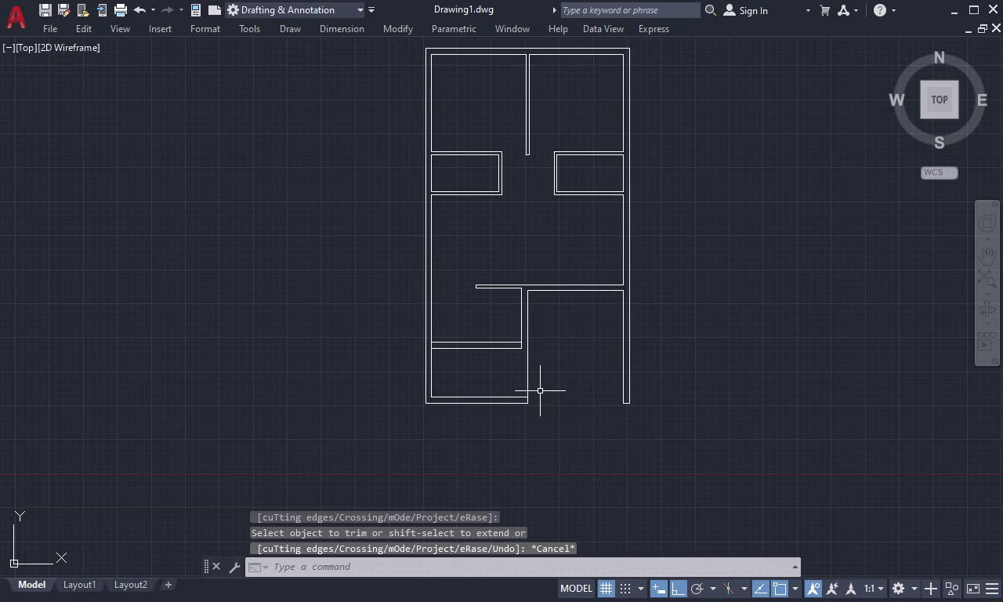
Extend the lower short line to the partition and trim the stub between the lines.
text(ex)
key(space)
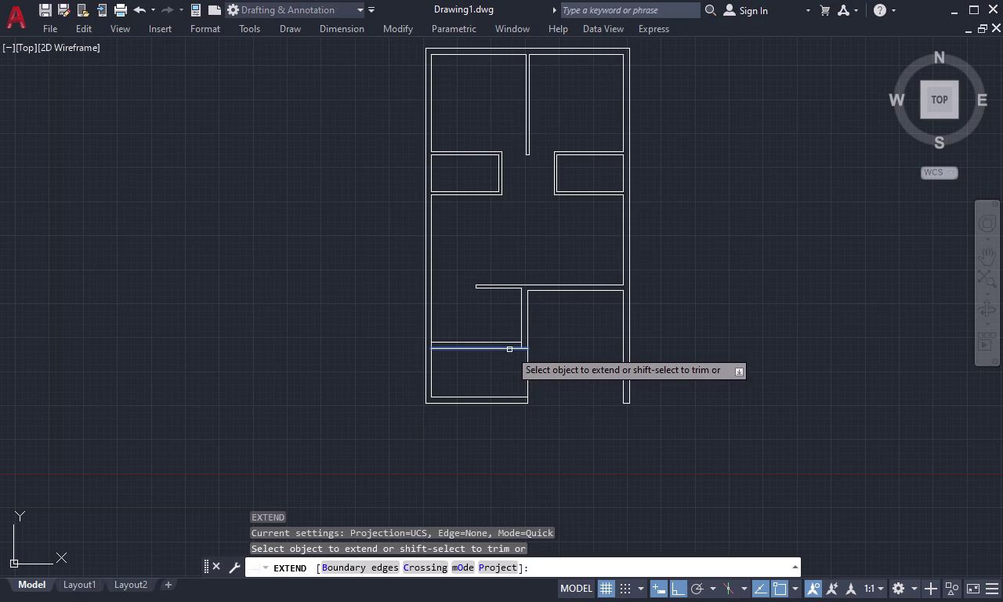
click(510, 349)
key(Escape)
text(tr)
key(space)
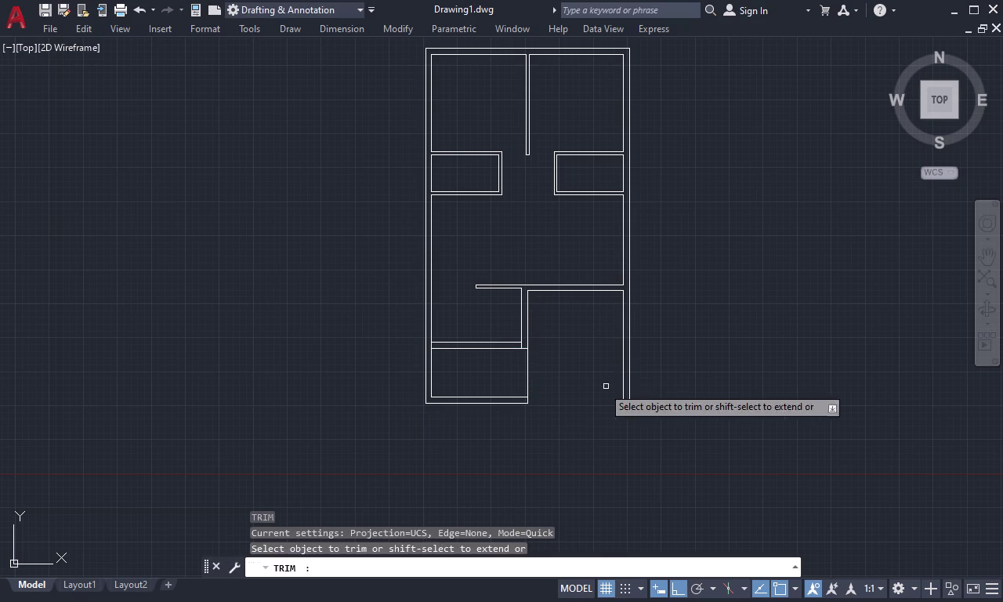
scroll(up, 3)
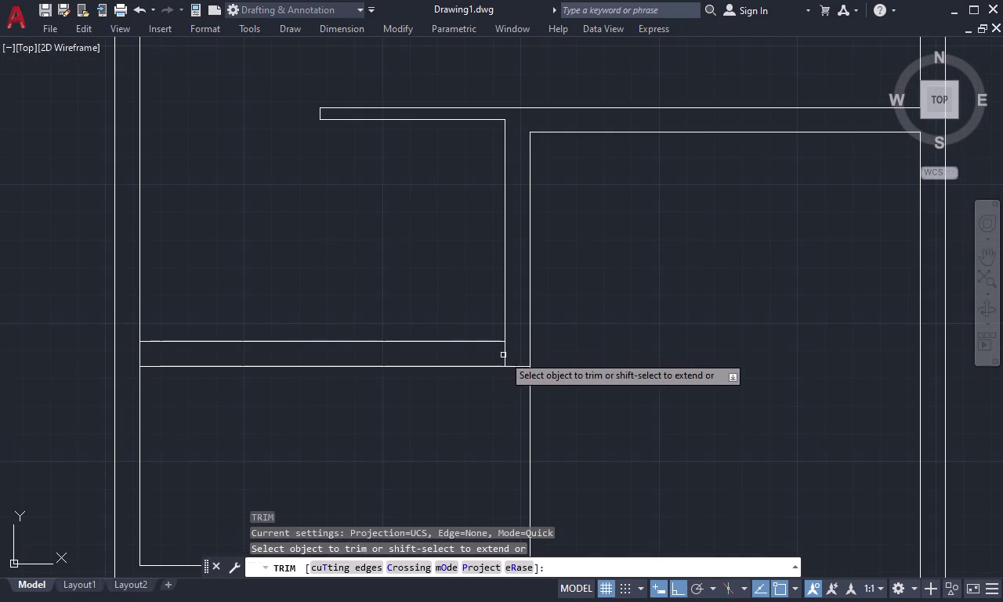
click(503, 354)
scroll(down, 3)
key(Escape)
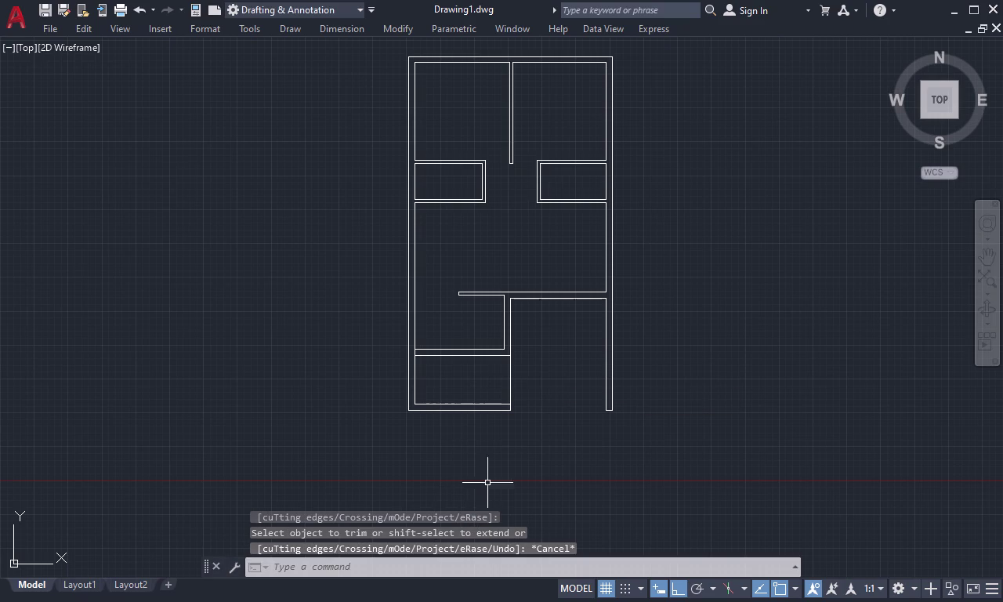
scroll(up, 3)
Measure the lower-left room from its bottom corner with DIST, then cancel.
key(Escape)
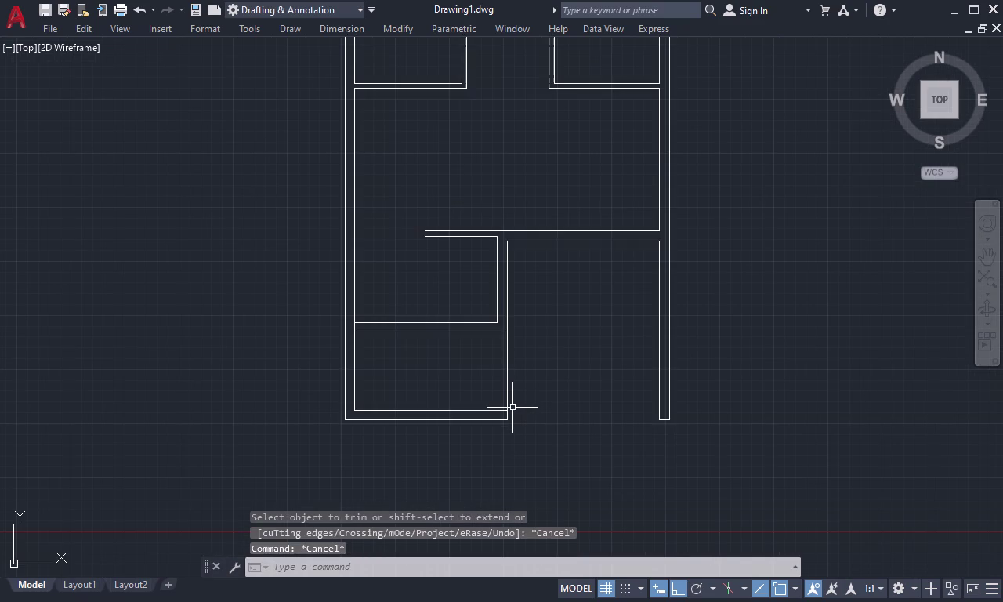
key(d)
key(i)
key(space)
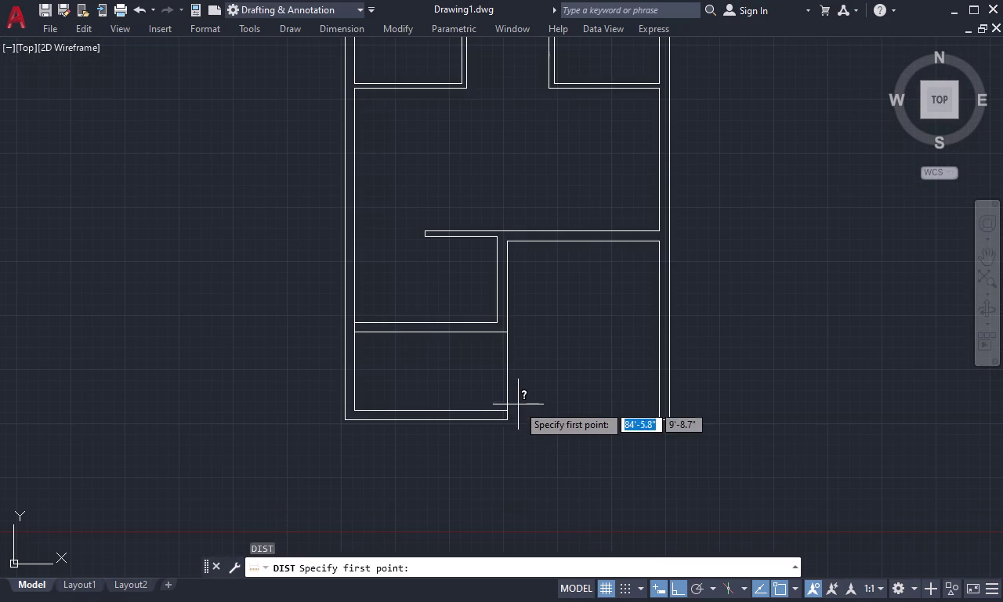
click(508, 413)
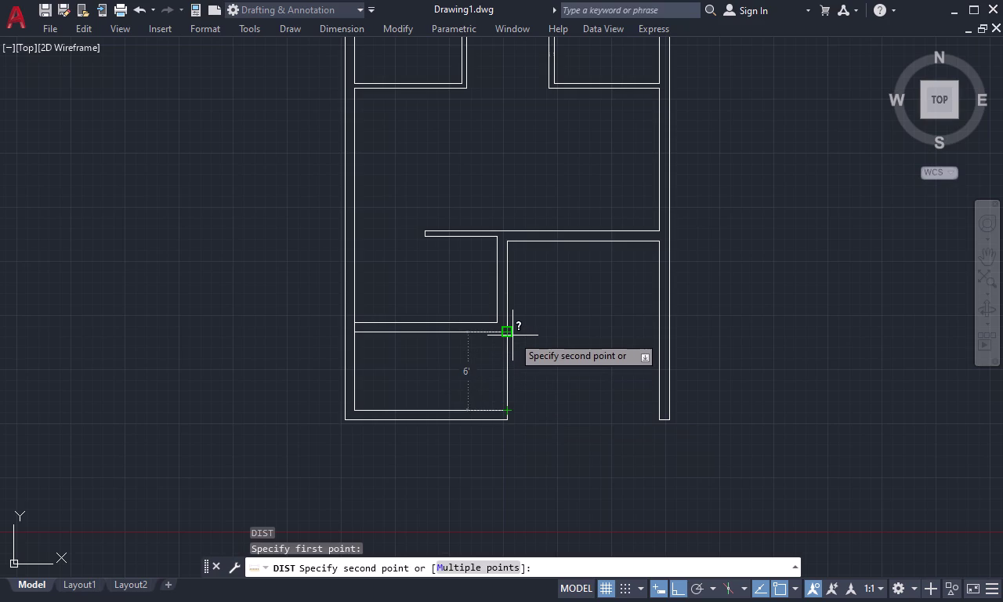
key(Escape)
text(l)
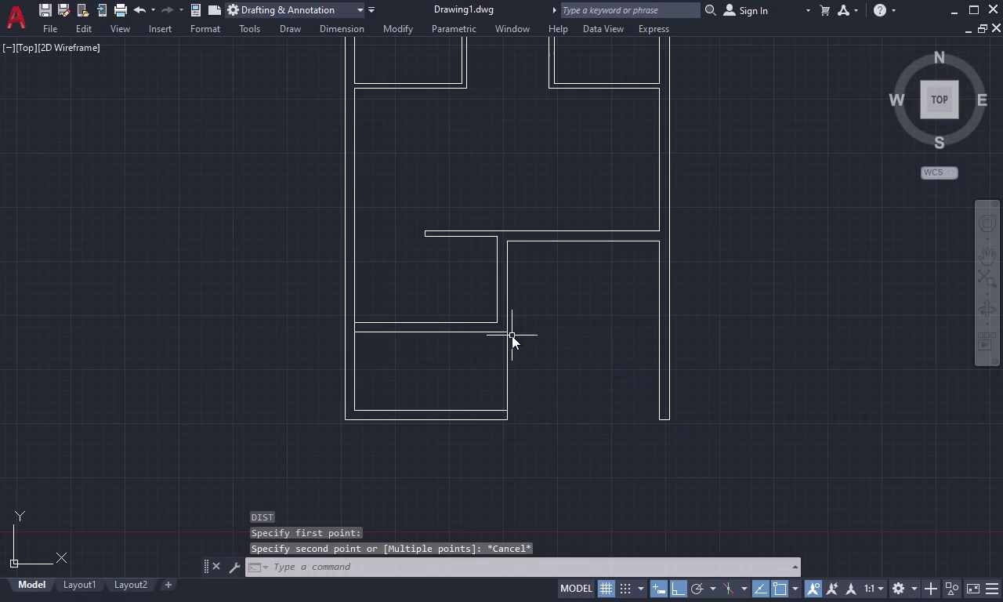
key(space)
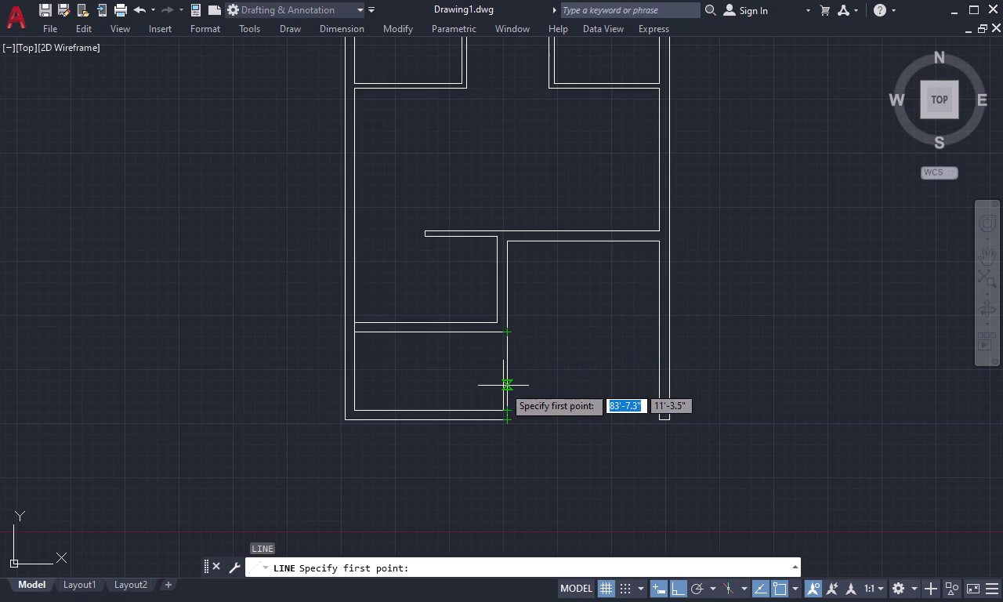
key(Escape)
Offset the room's inner bottom line 3' upward inside the room.
text(o)
key(space)
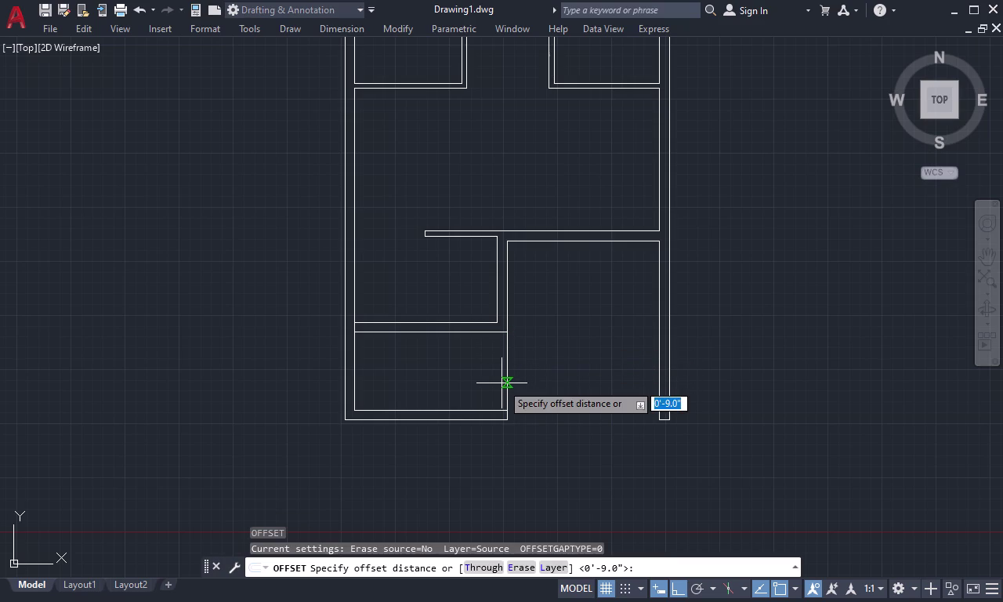
key(3)
text(')
key(space)
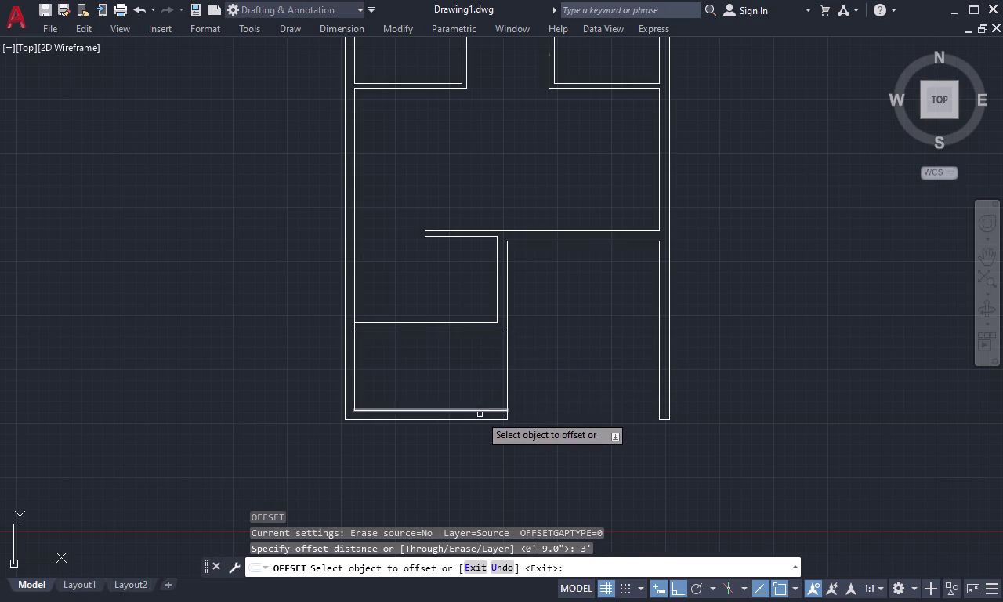
click(478, 412)
click(476, 391)
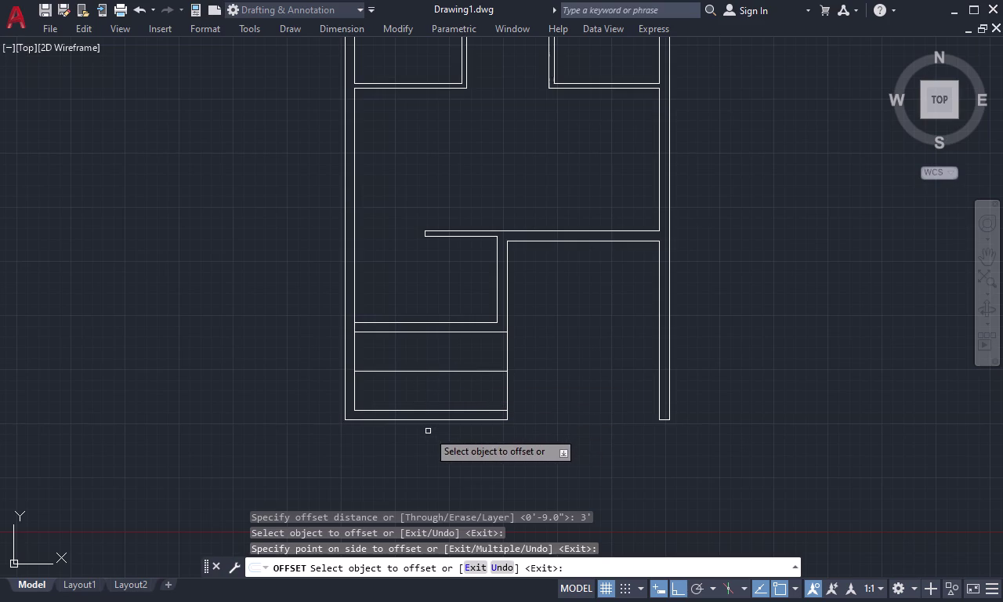
key(Escape)
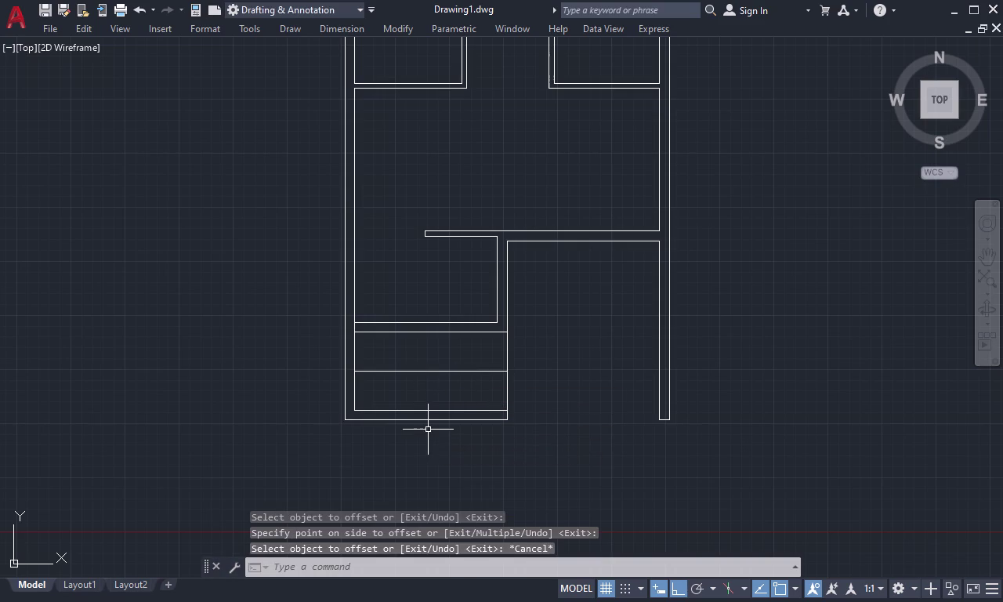
key(b)
text(re)
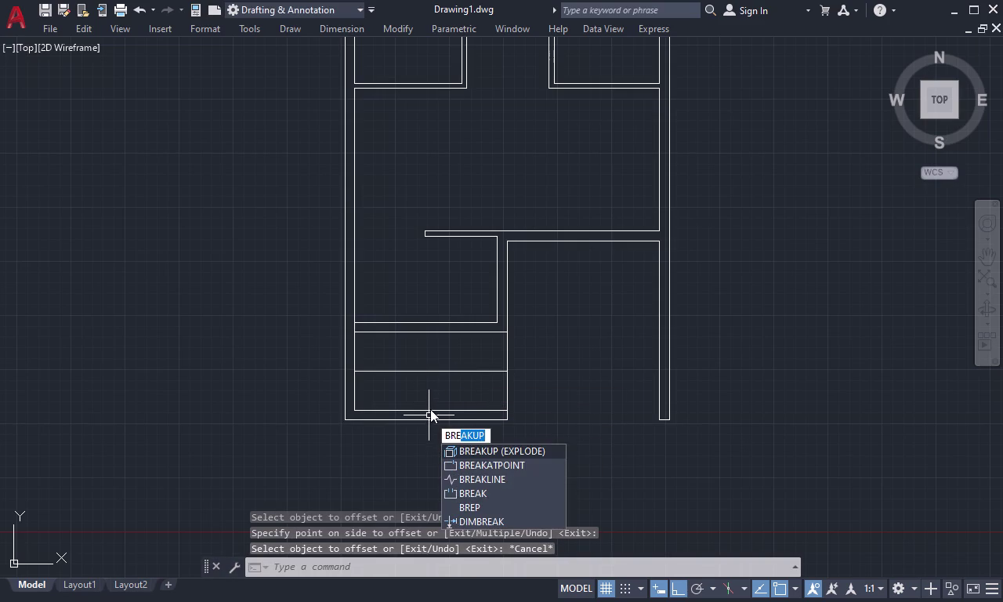
Try breaking the room's right vertical line at two points, then cancel.
click(501, 462)
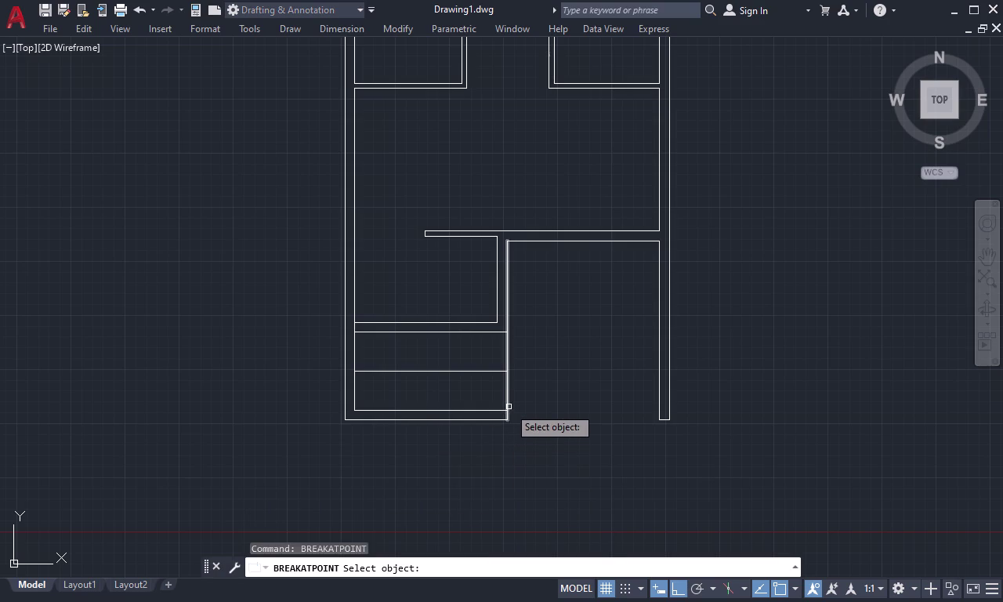
click(508, 398)
click(507, 408)
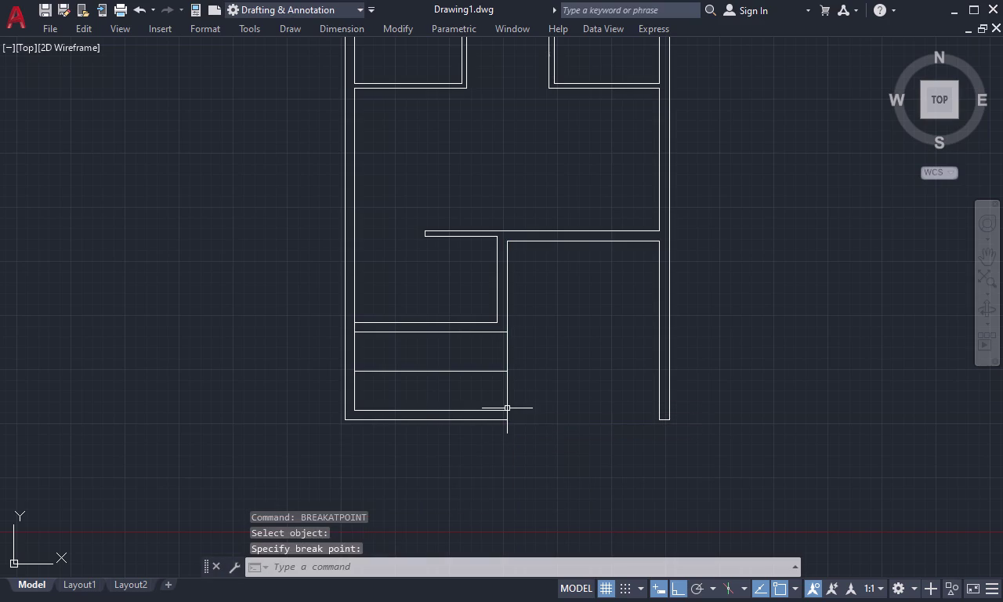
key(space)
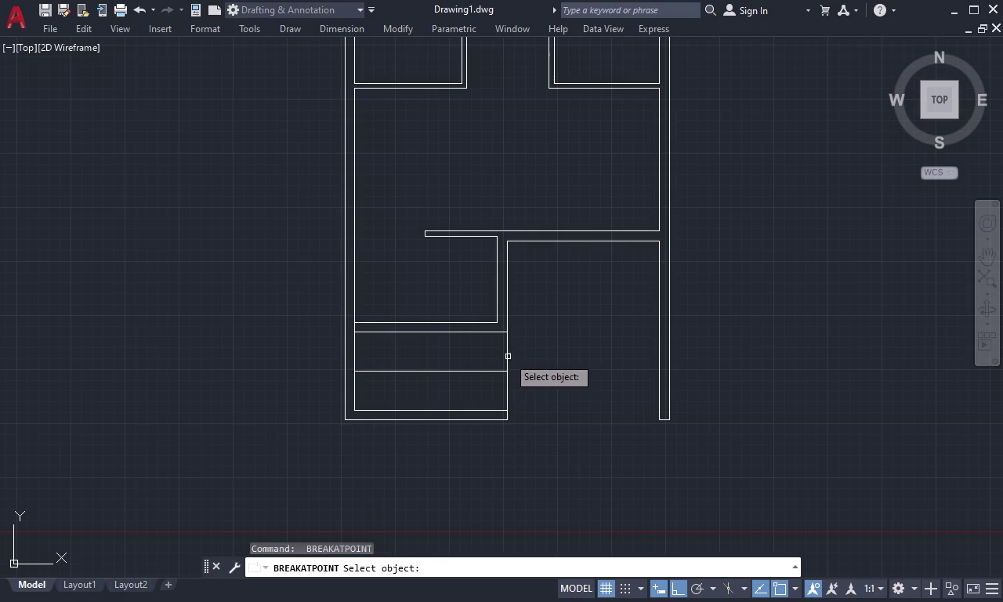
click(507, 350)
click(510, 334)
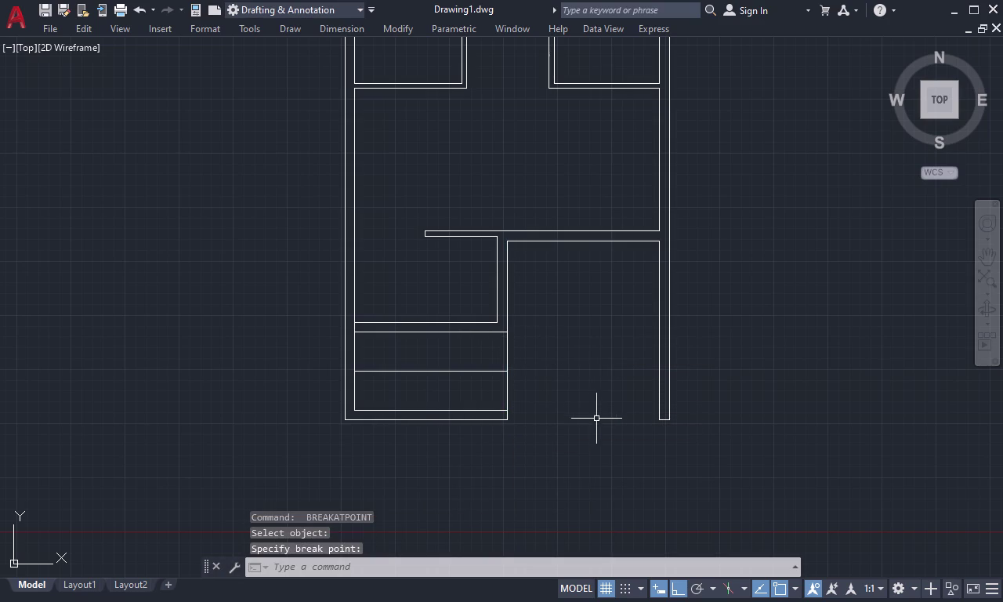
key(Escape)
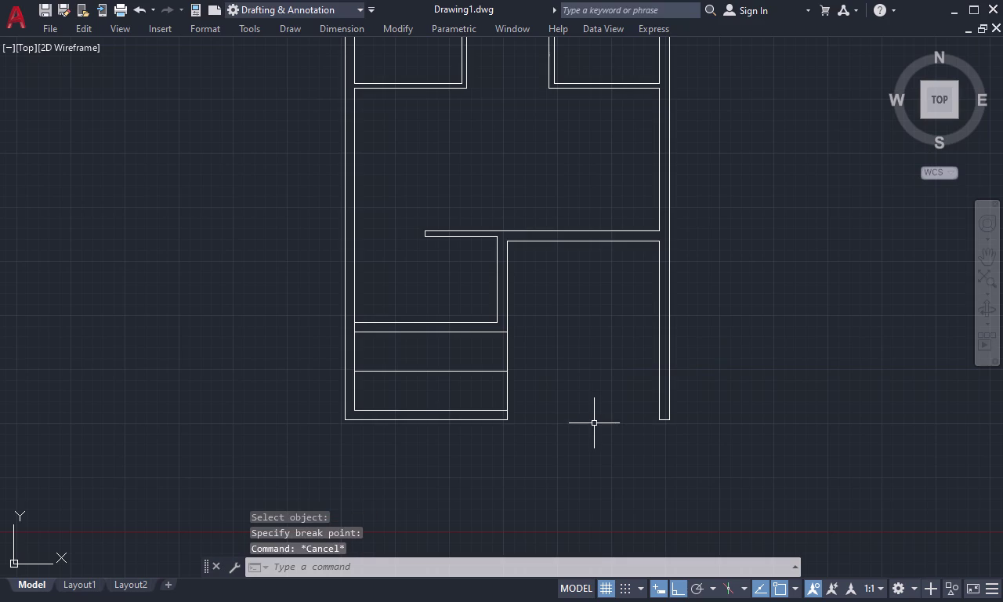
key(o)
key(space)
Offset the room's right vertical line 1' leftward to start the tread lines.
key(1)
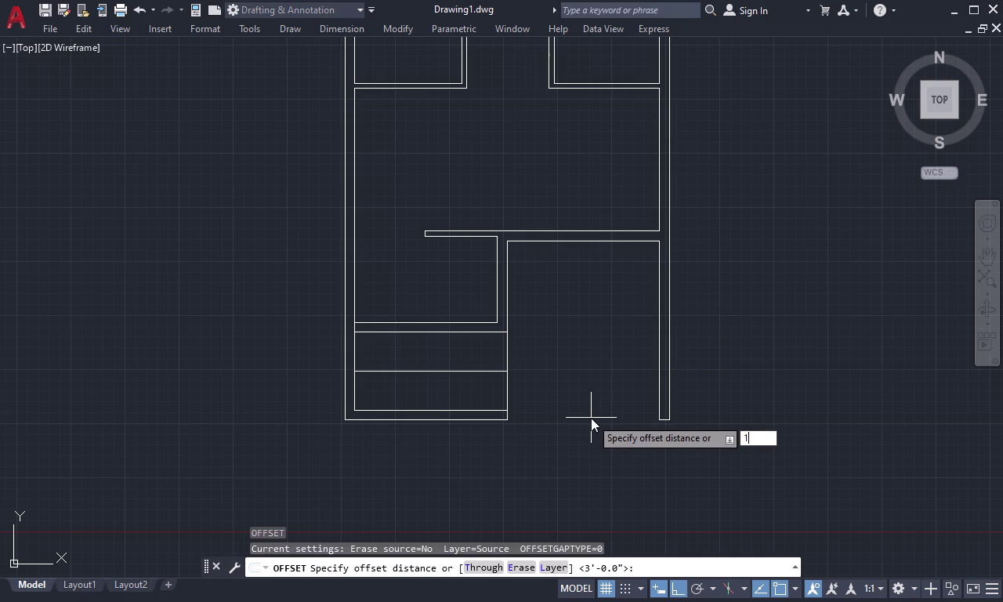
key(apostrophe)
key(space)
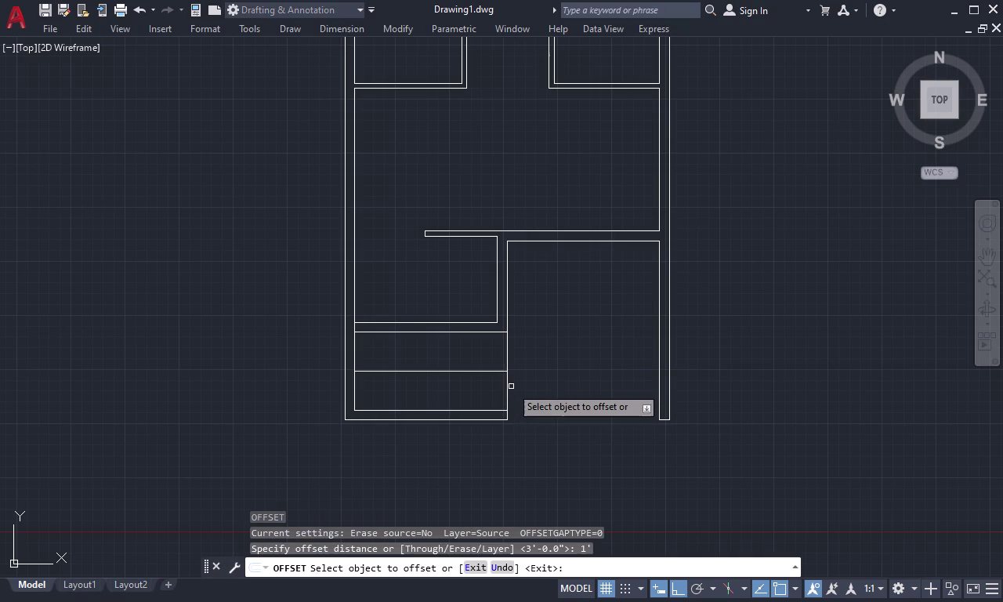
click(506, 392)
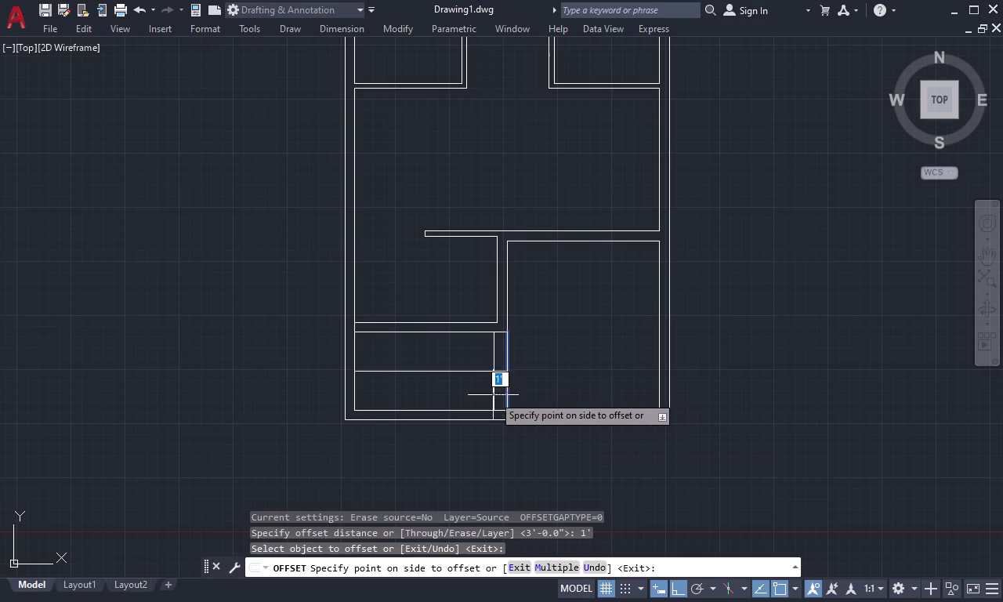
click(485, 395)
click(495, 393)
click(461, 394)
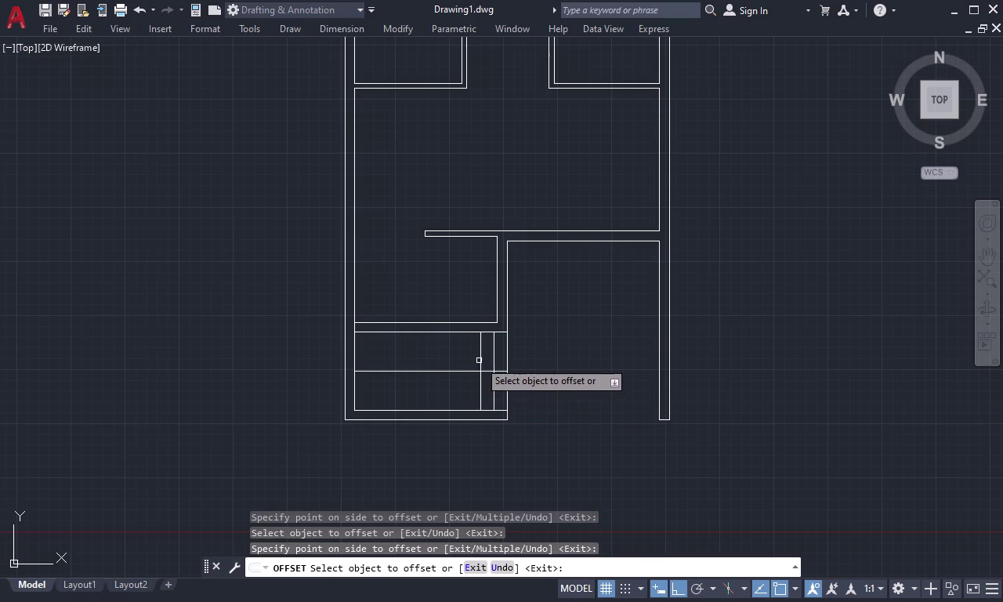
Keep offsetting each newest tread line 1' leftward across the stair area.
click(480, 359)
click(458, 363)
click(467, 354)
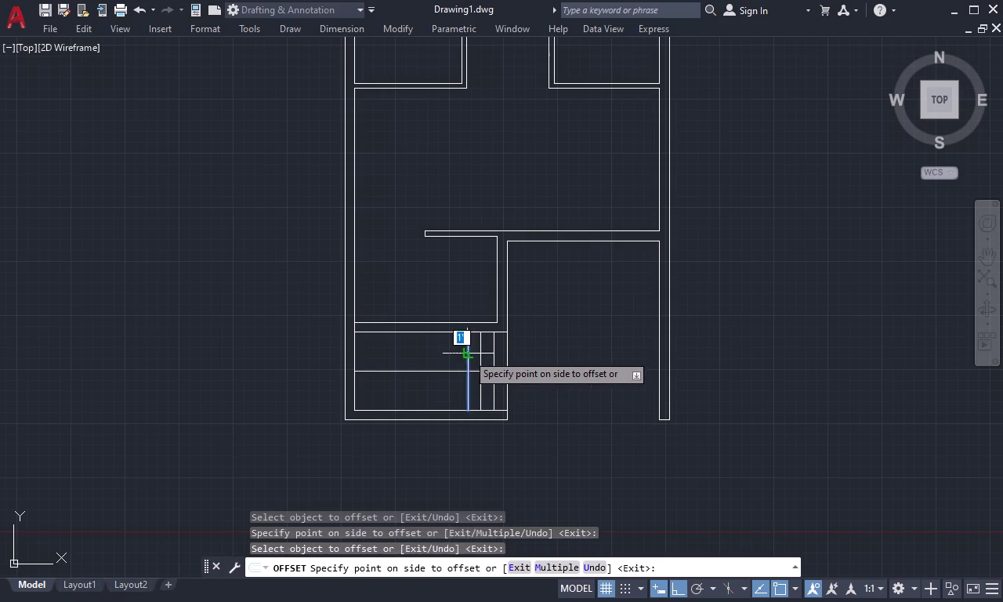
click(445, 357)
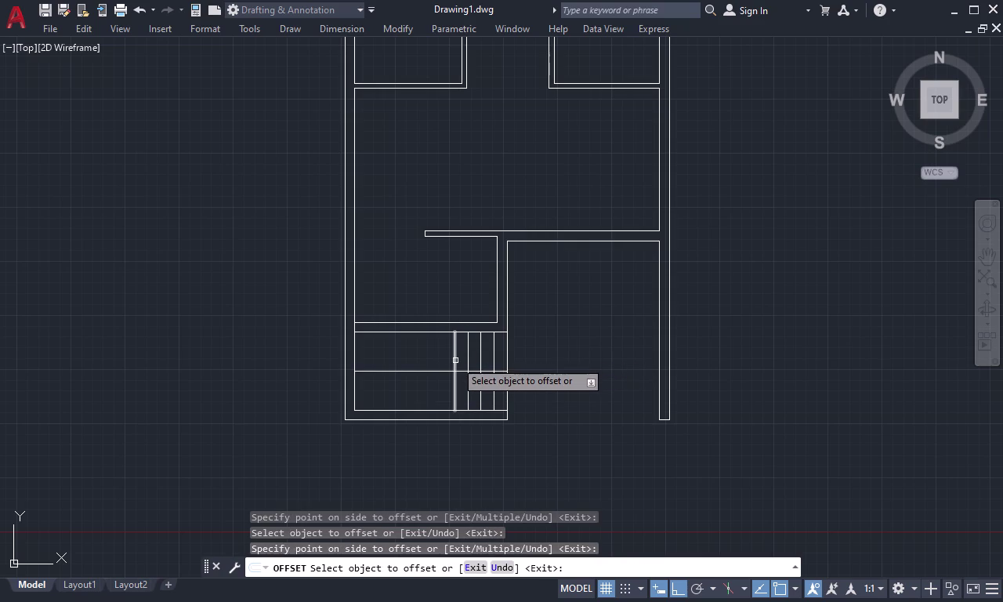
click(455, 361)
click(427, 369)
click(440, 359)
click(426, 363)
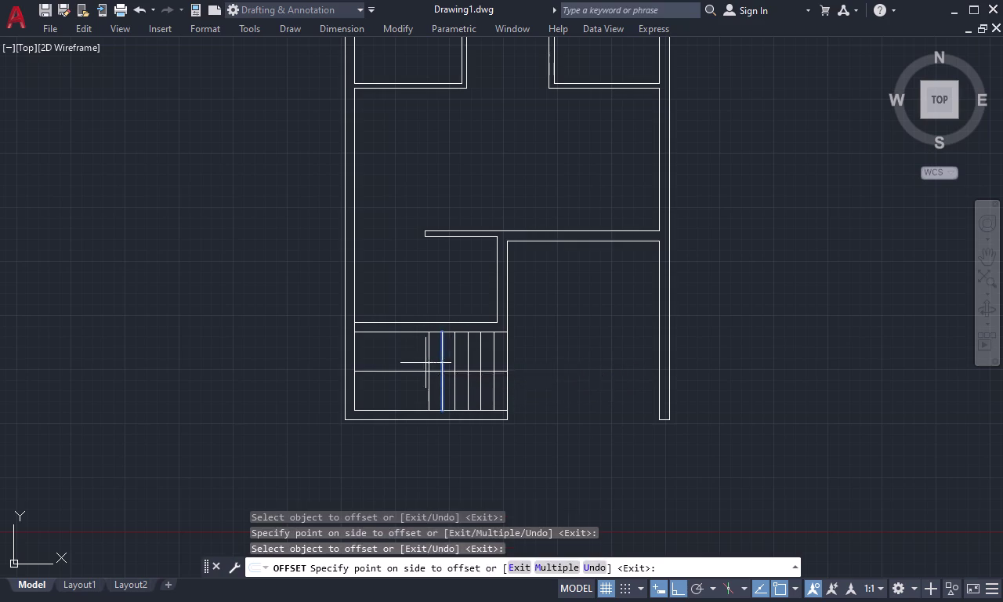
double_click(430, 361)
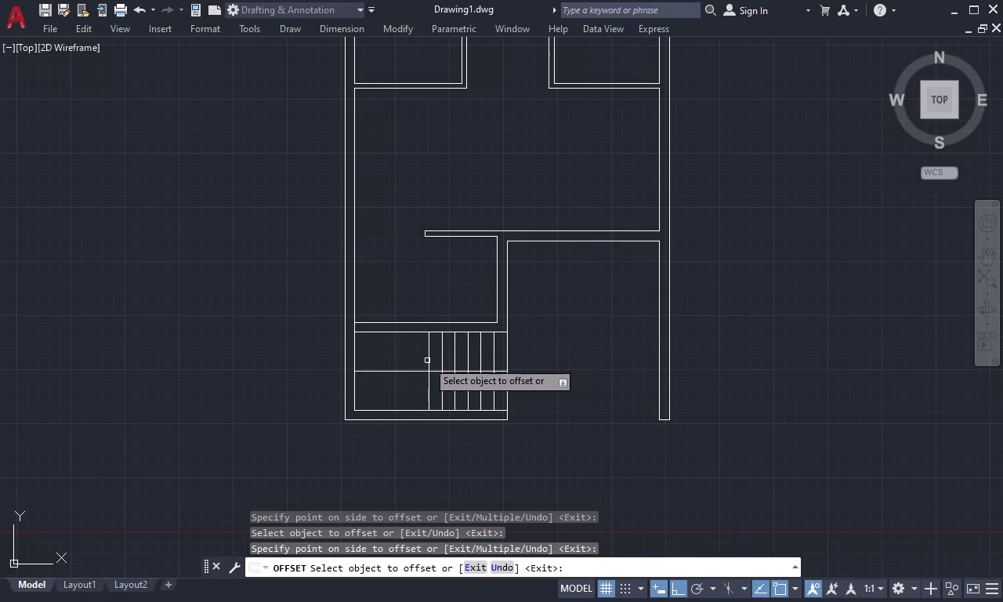
click(428, 360)
click(411, 361)
click(416, 360)
click(387, 359)
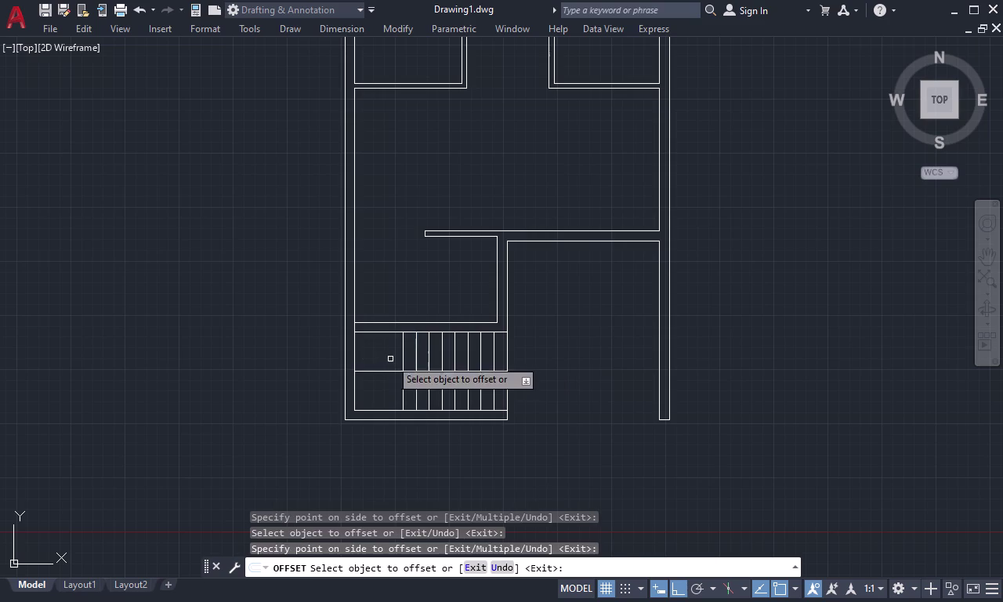
click(404, 353)
click(391, 357)
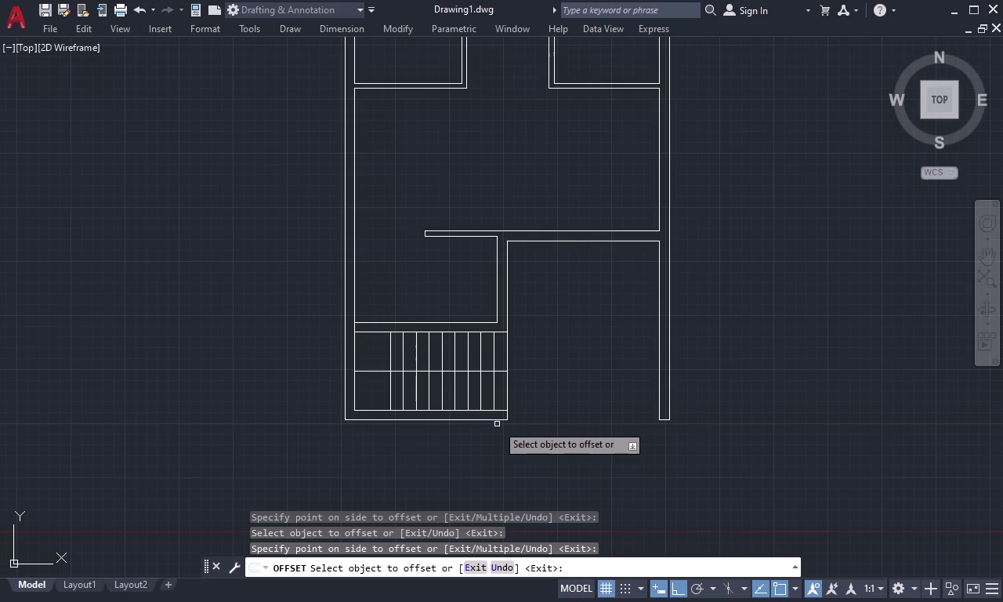
key(Escape)
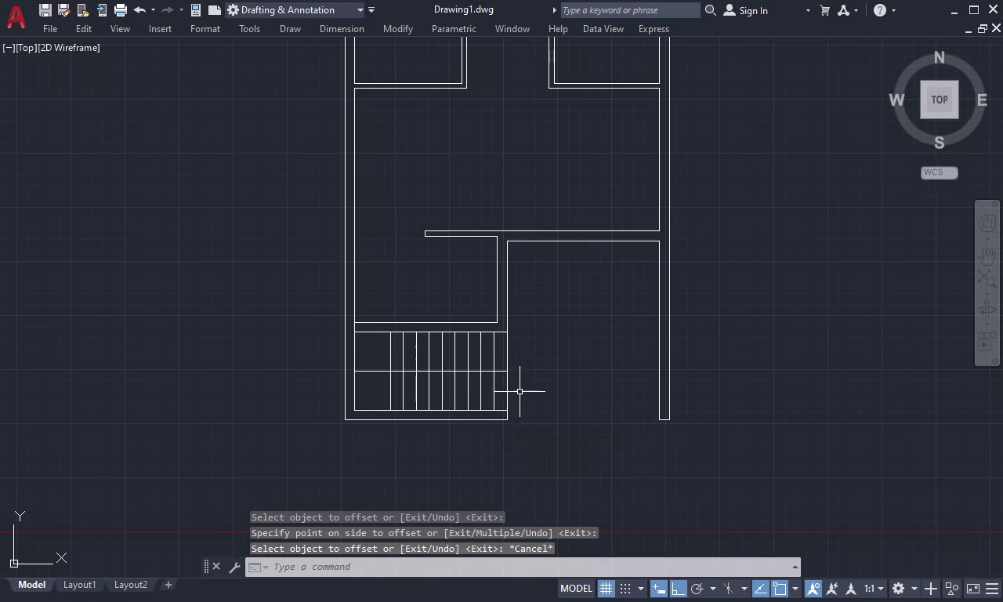
Move all the selected stair tread lines 1'-0" to the left at 180°.
drag(520, 391, 384, 390)
right_click(591, 414)
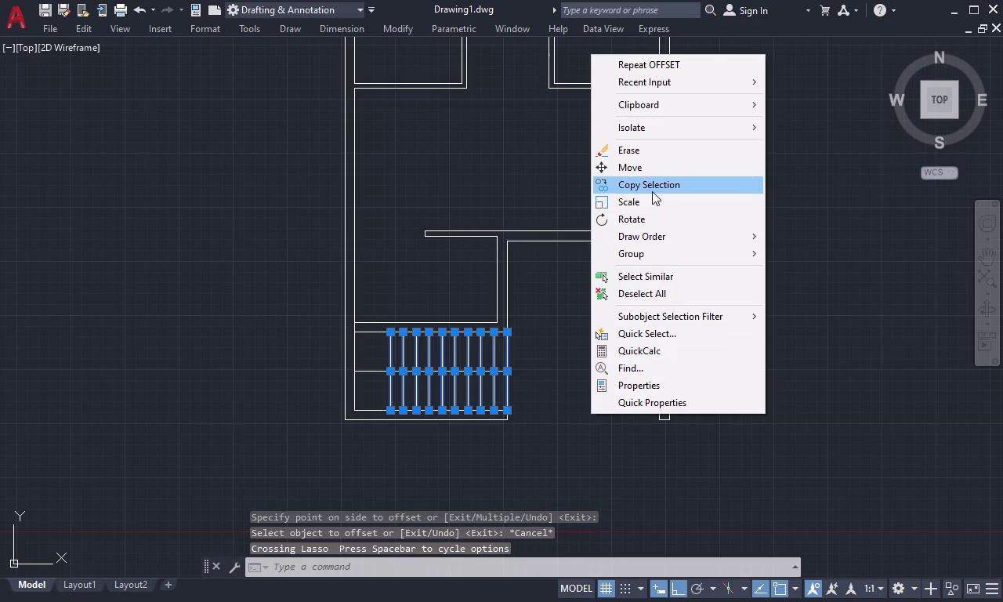
click(660, 171)
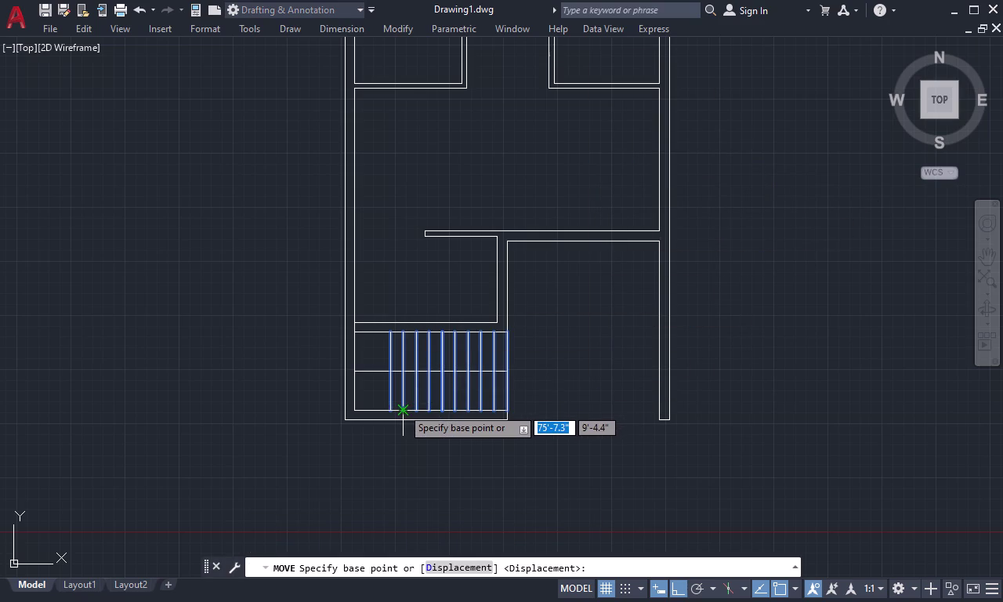
scroll(up, 3)
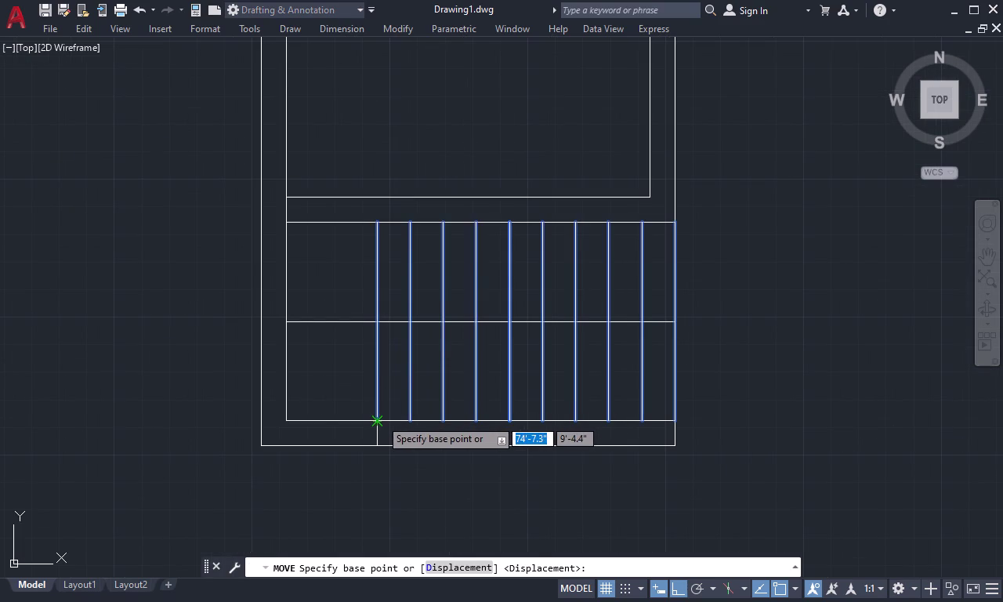
click(380, 419)
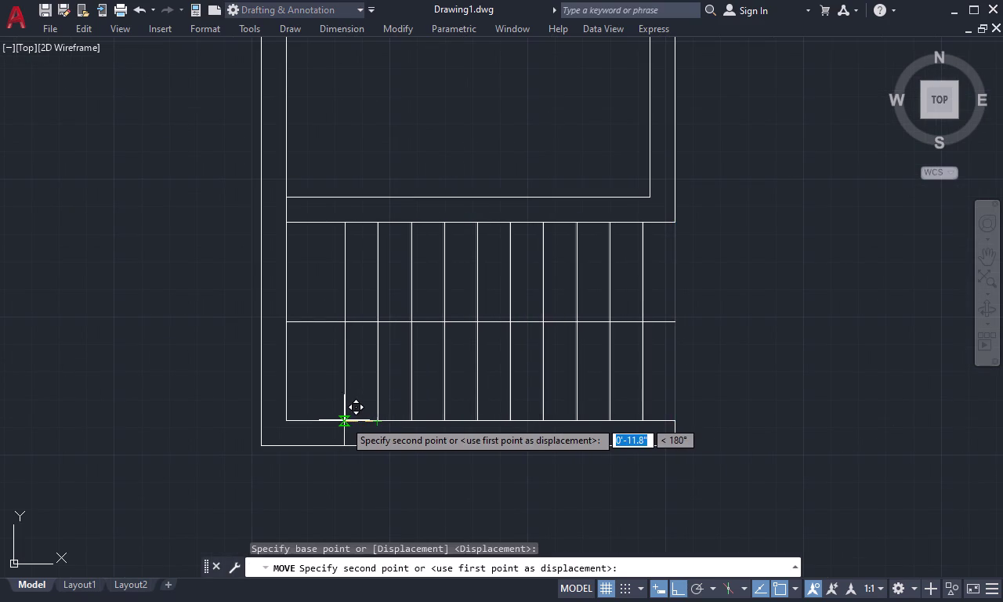
scroll(up, 3)
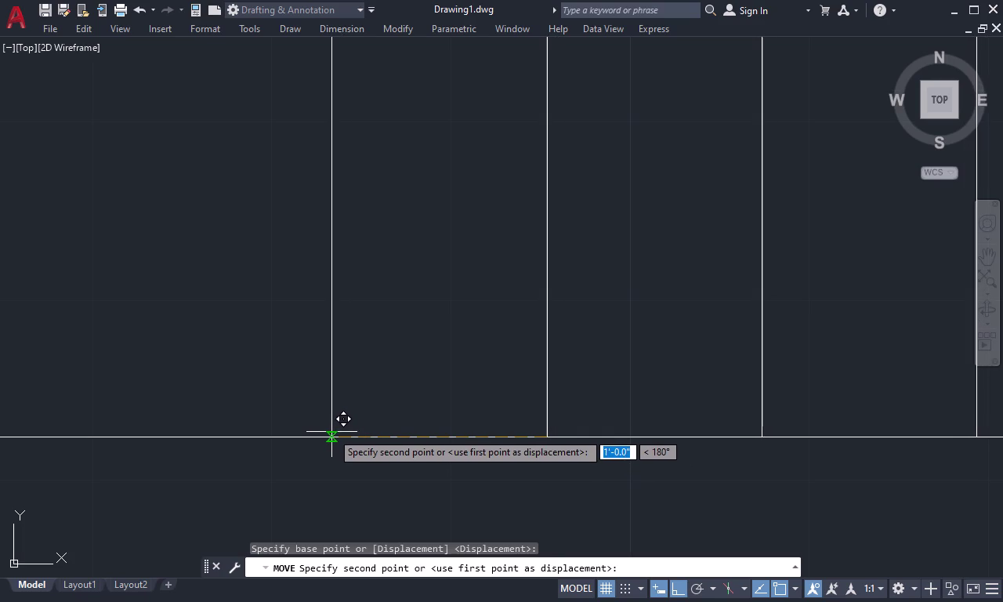
click(332, 432)
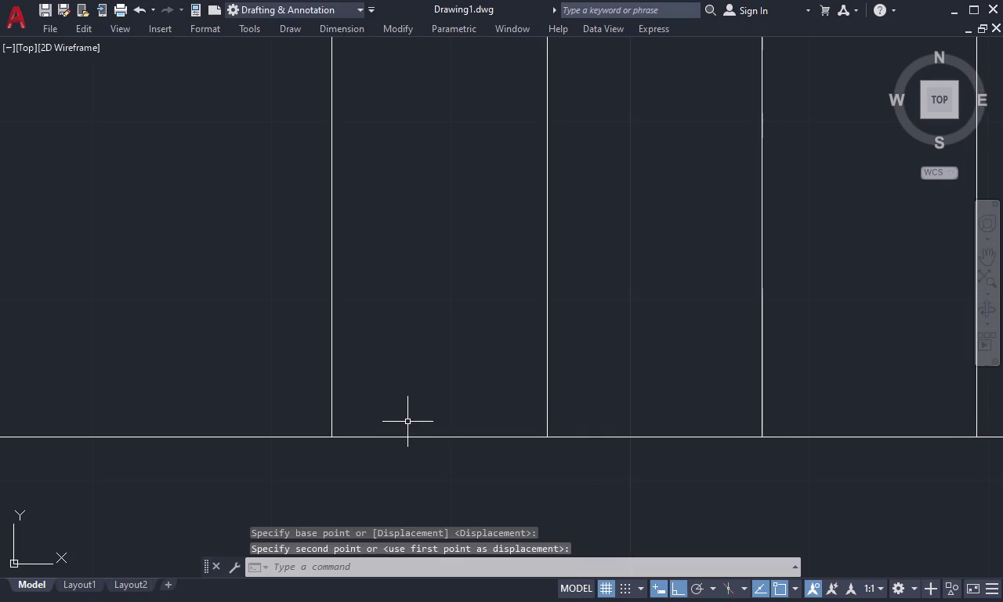
scroll(down, 3)
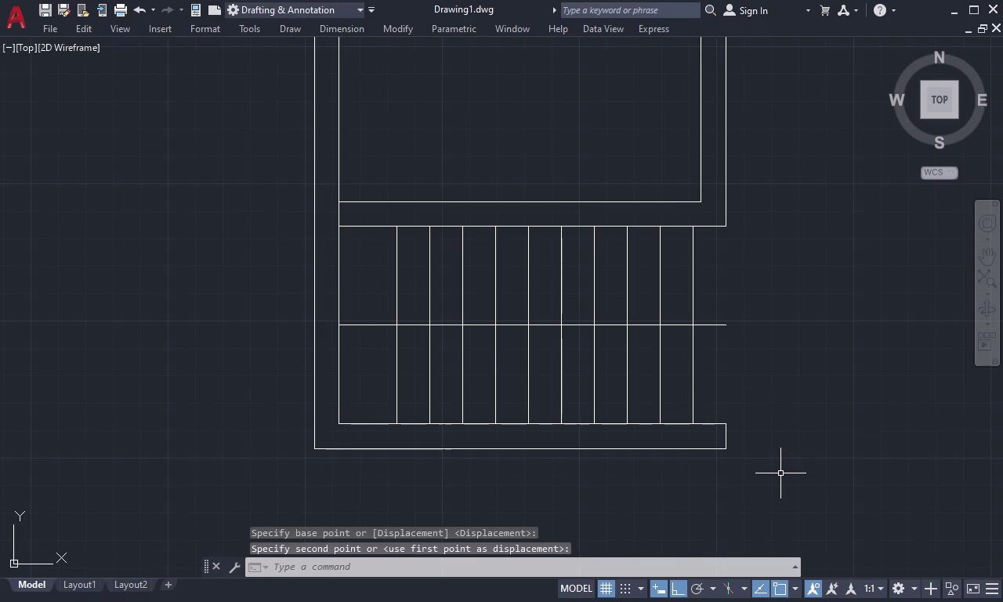
key(Escape)
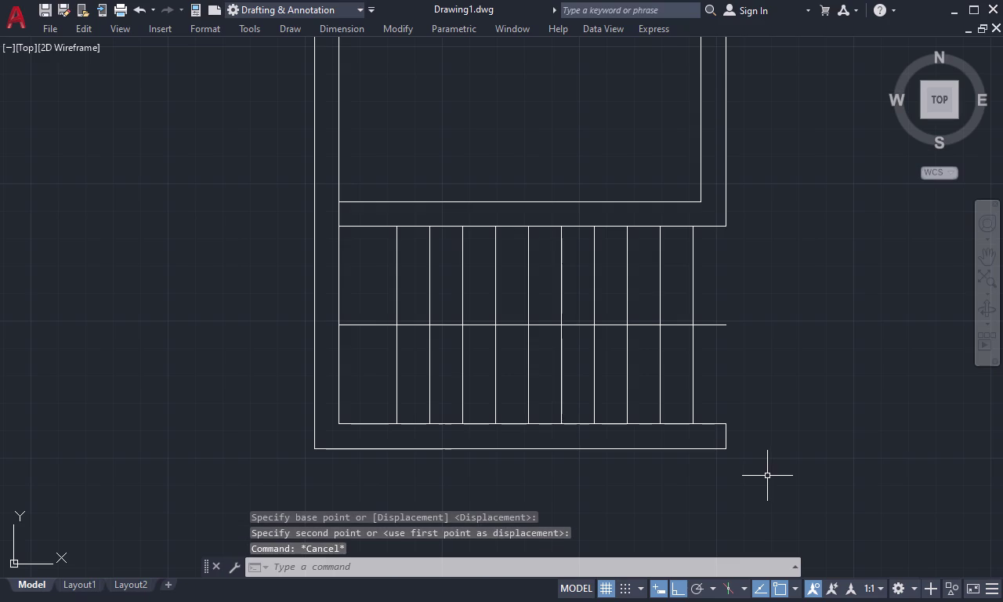
Trim the middle horizontal line's left end so it spans only the treads.
key(t)
text(r)
key(space)
click(701, 323)
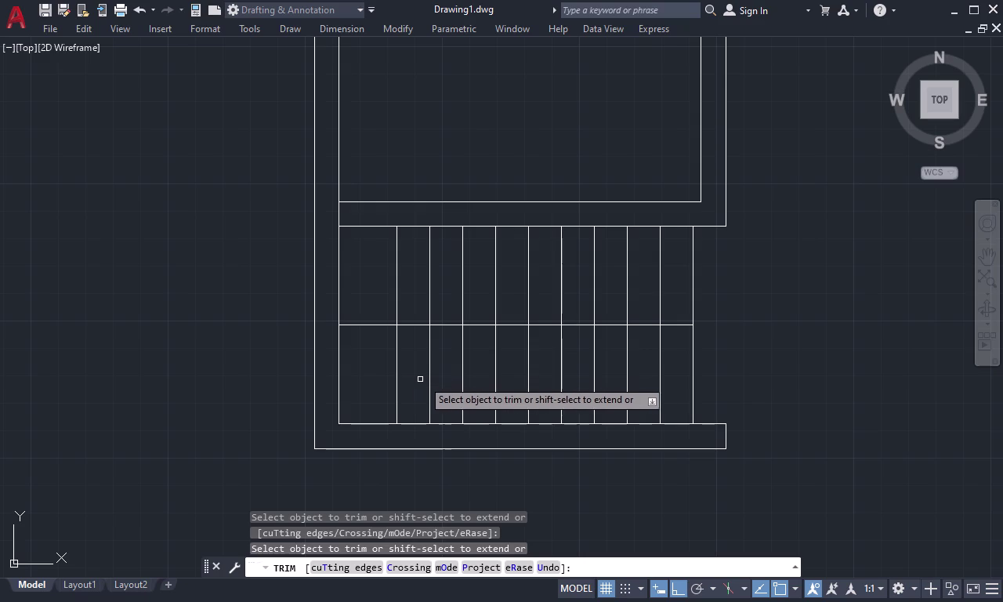
text(tr)
key(space)
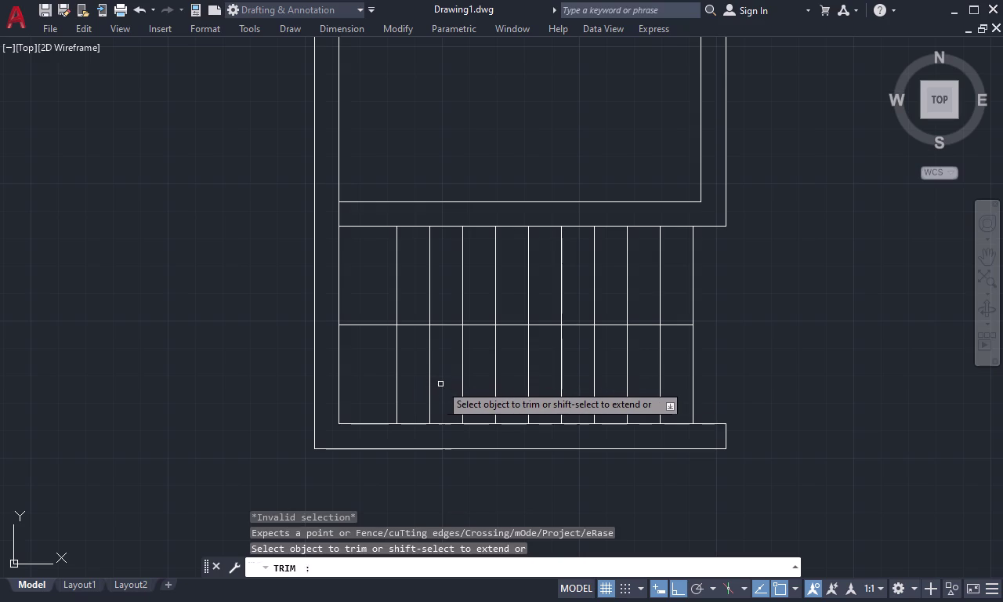
click(379, 324)
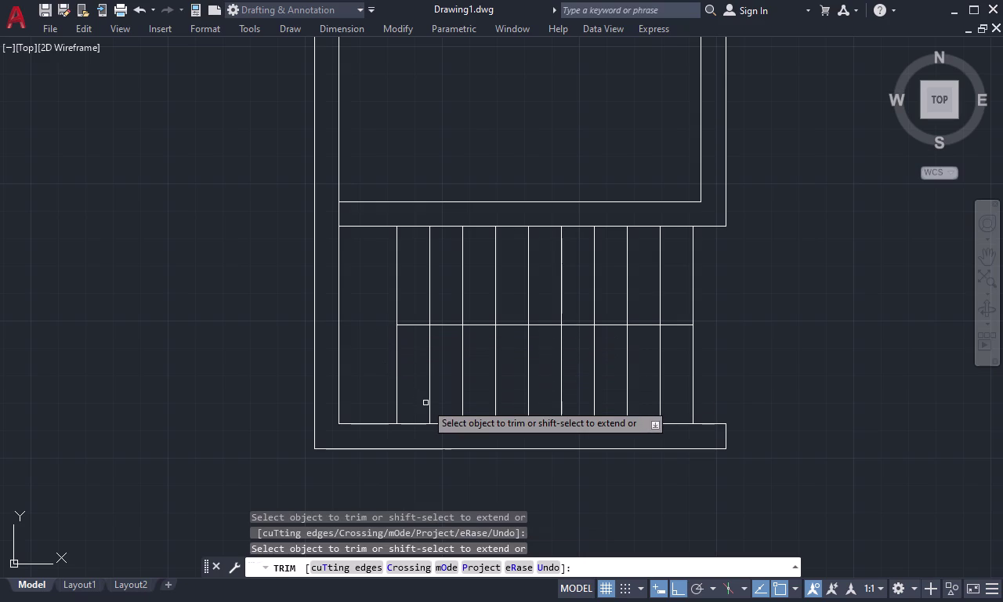
text(l)
key(space)
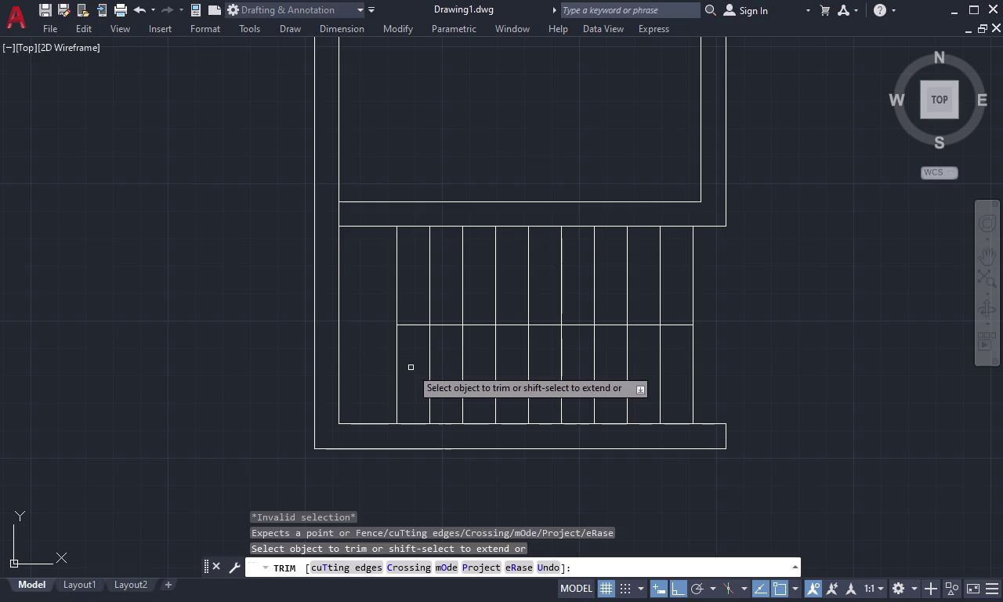
key(Escape)
Draw two winder diagonals from the middle tread's left end to the stair's lower-left and upper-left corners.
text(l)
key(space)
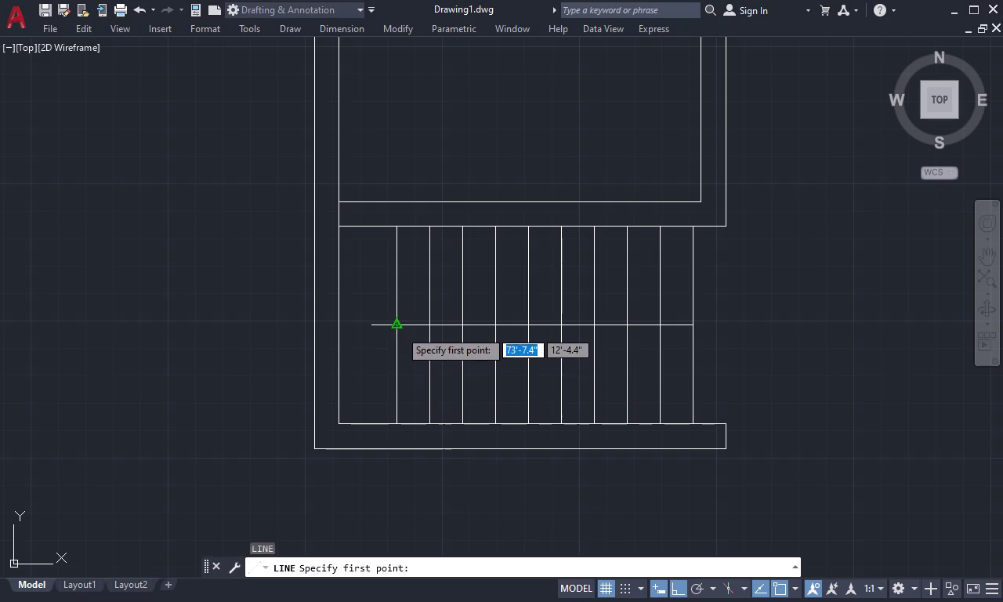
click(399, 329)
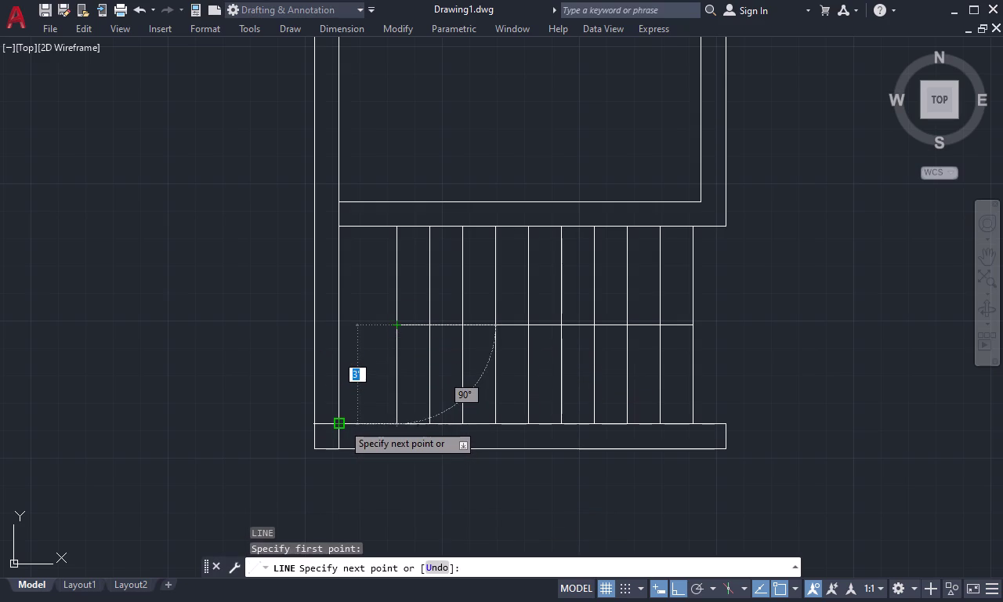
click(343, 423)
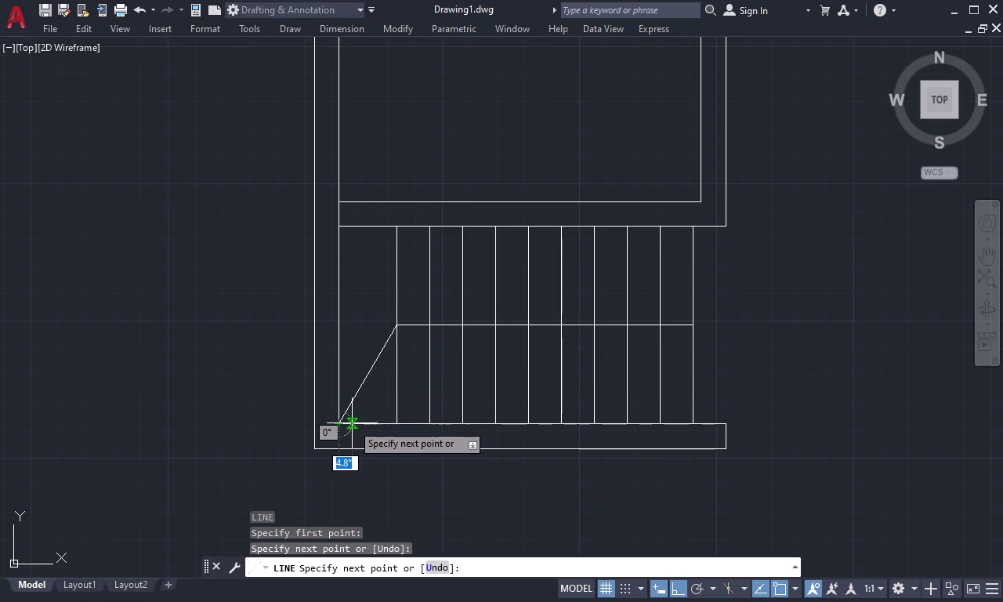
key(space)
key(space)
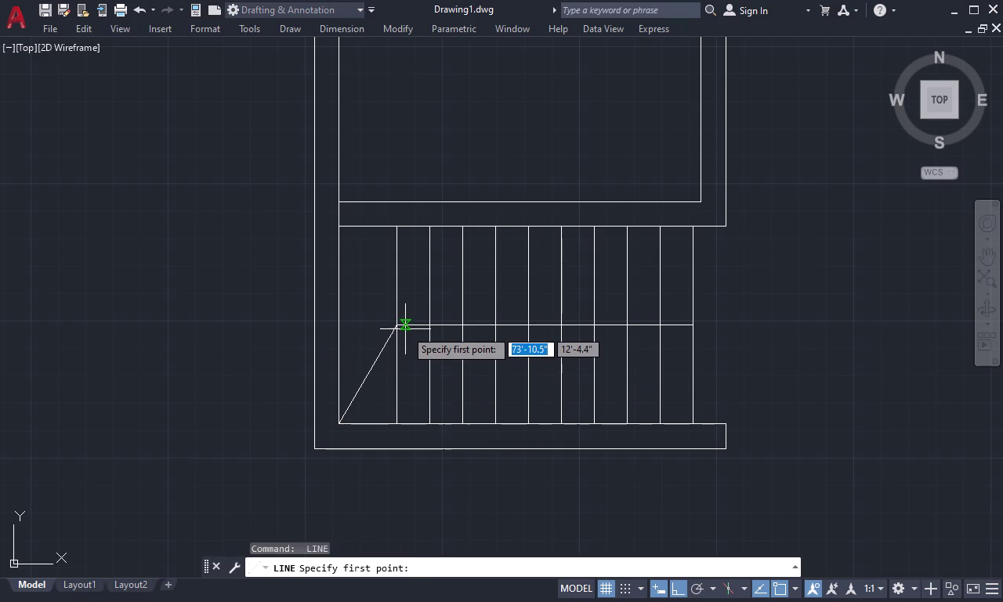
click(397, 325)
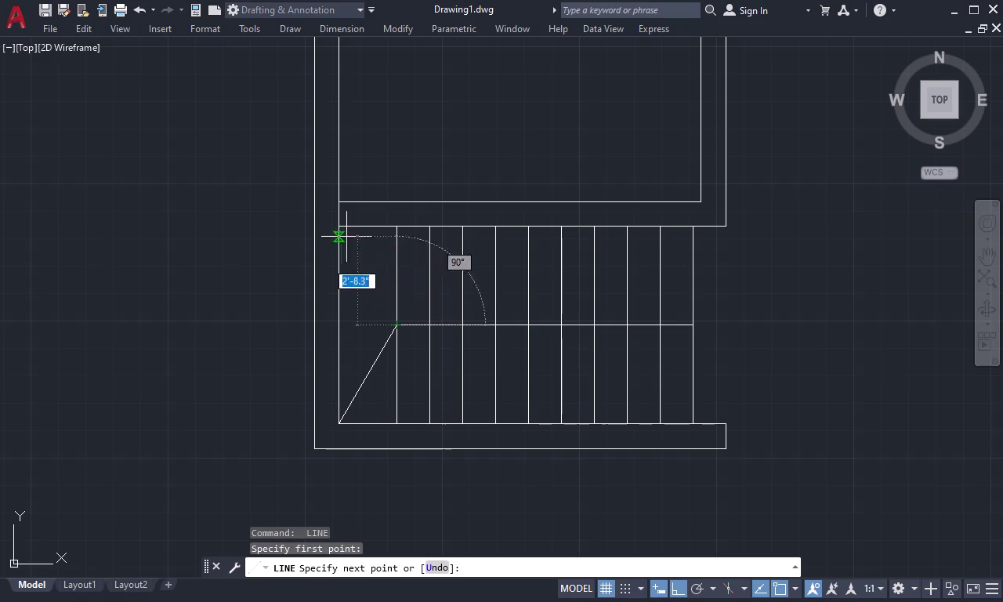
click(334, 227)
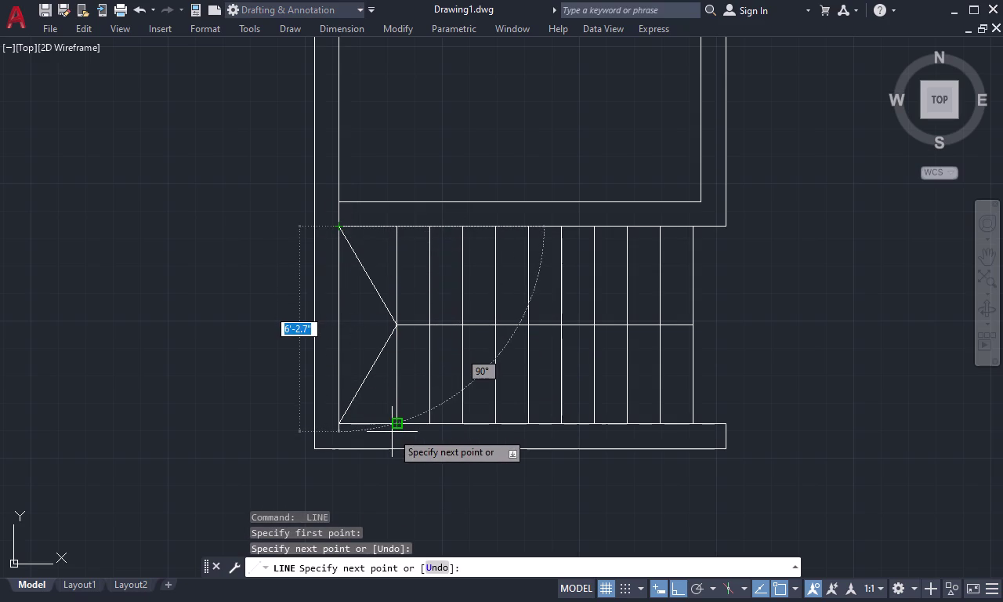
key(Escape)
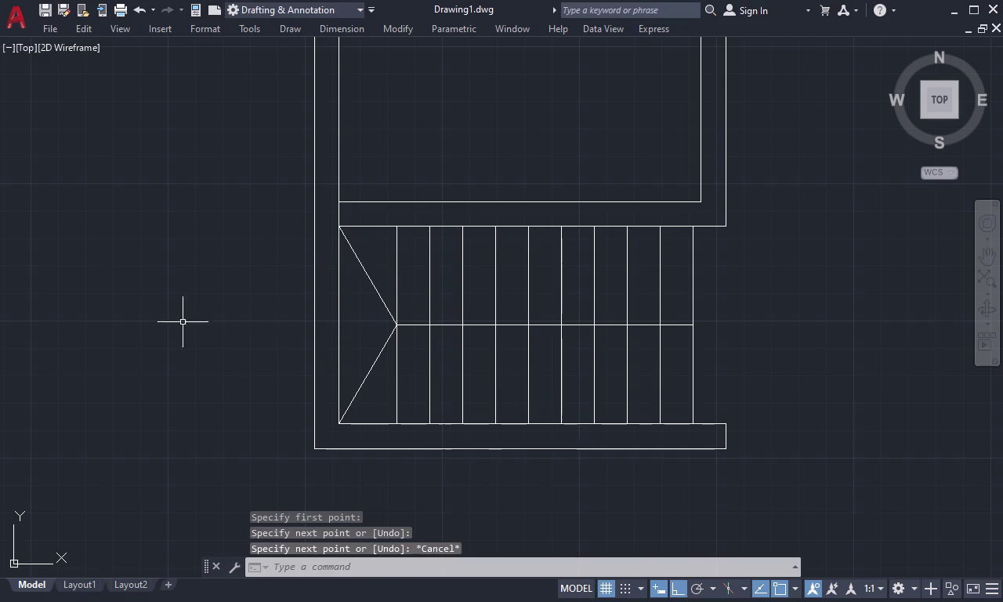